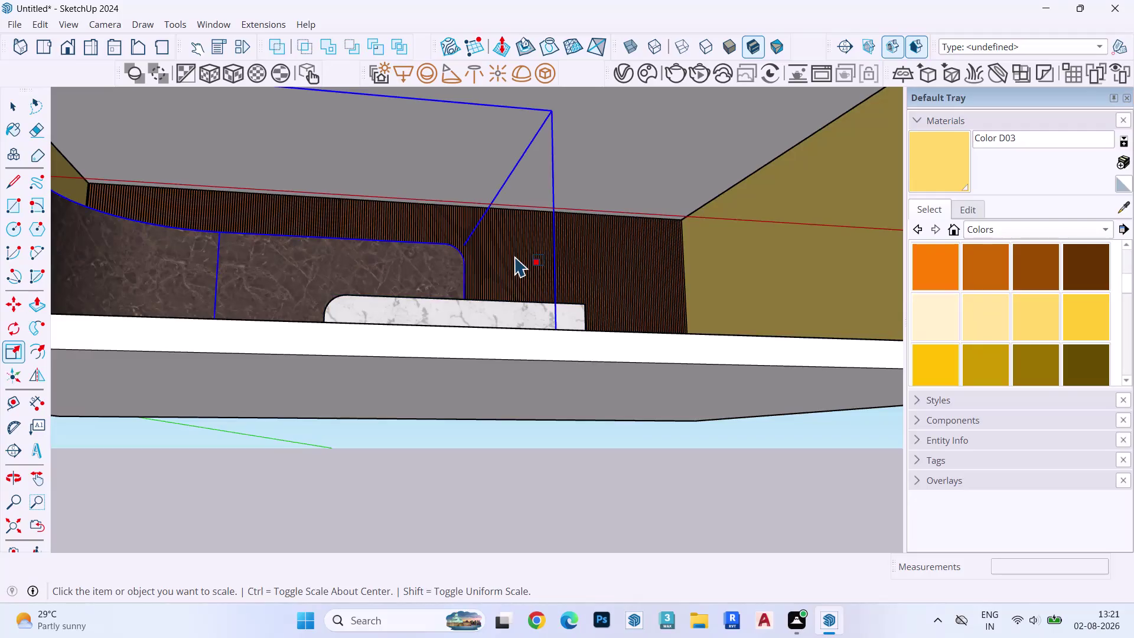
Cancel the scale operation, clear the selection and orbit for a straight view into the room.
middle_drag(515, 255, 470, 311)
key(space)
key(Escape)
key(Escape)
key(Escape)
scroll(down, 3)
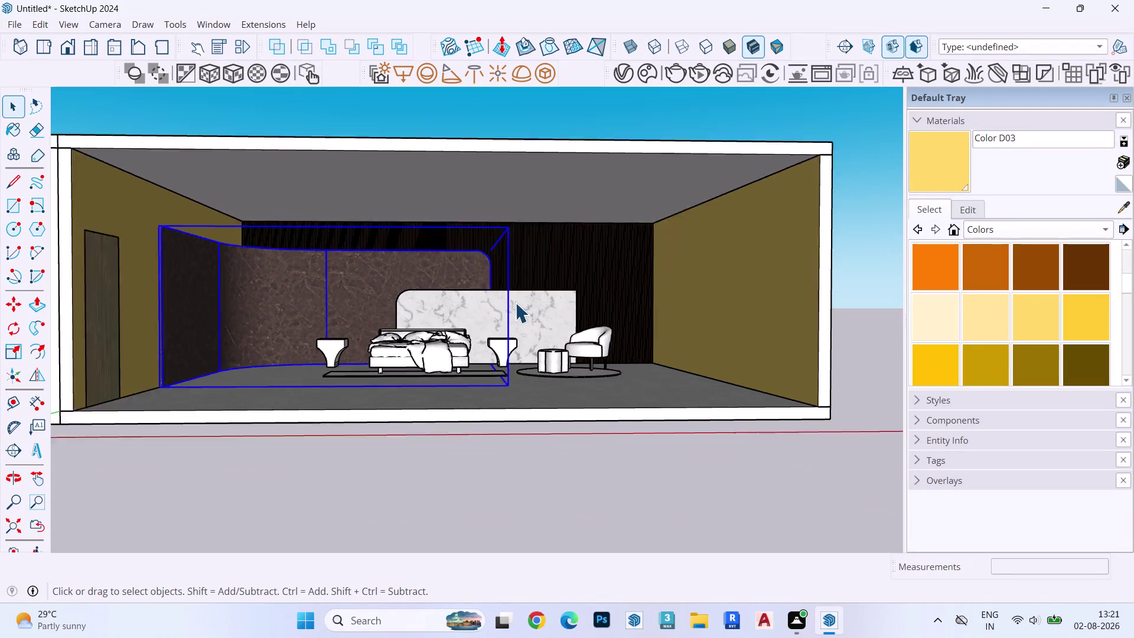
scroll(down, 3)
click(738, 225)
scroll(up, 3)
middle_drag(462, 345, 455, 369)
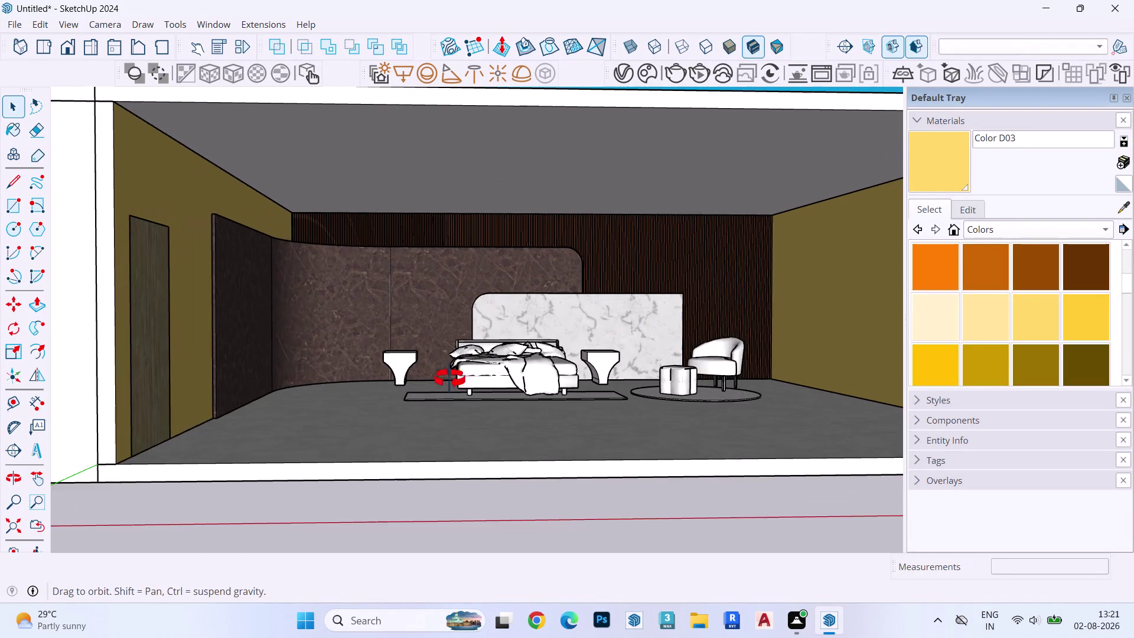
middle_drag(455, 369, 427, 336)
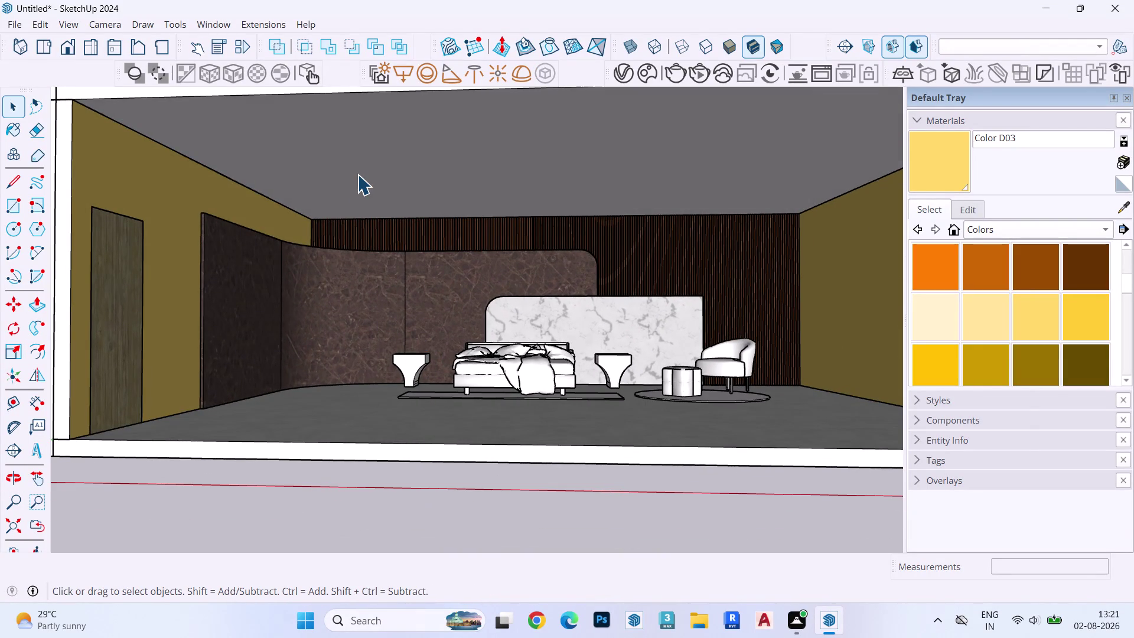
Select the ceiling face and undo a failed Follow Me extrusion attempt.
double_click(357, 175)
click(365, 166)
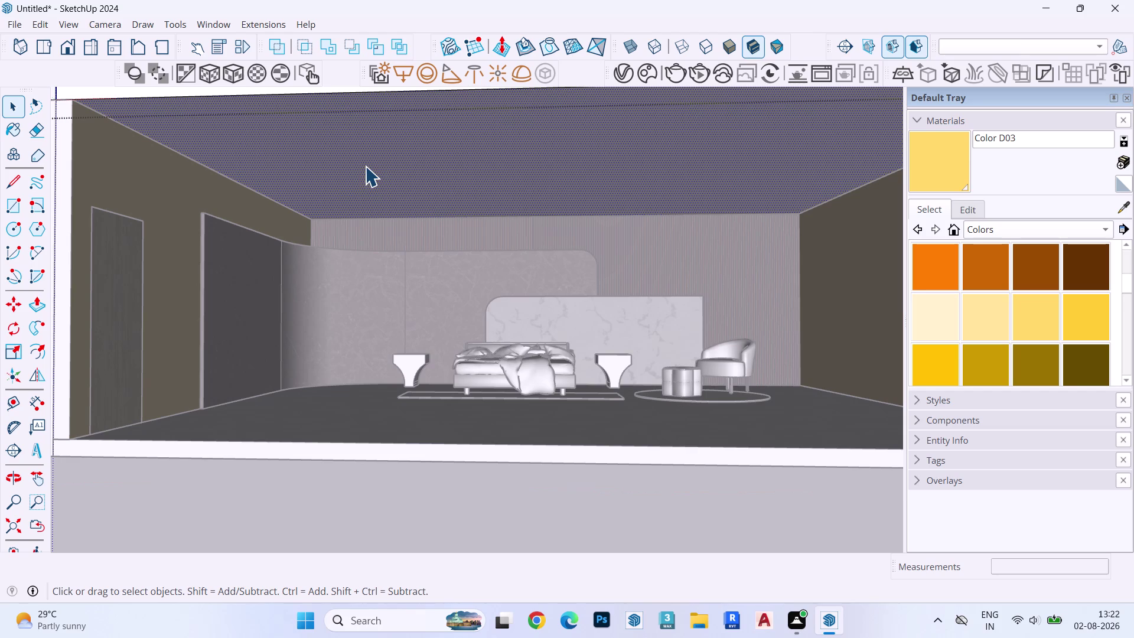
scroll(down, 3)
key(f)
click(420, 168)
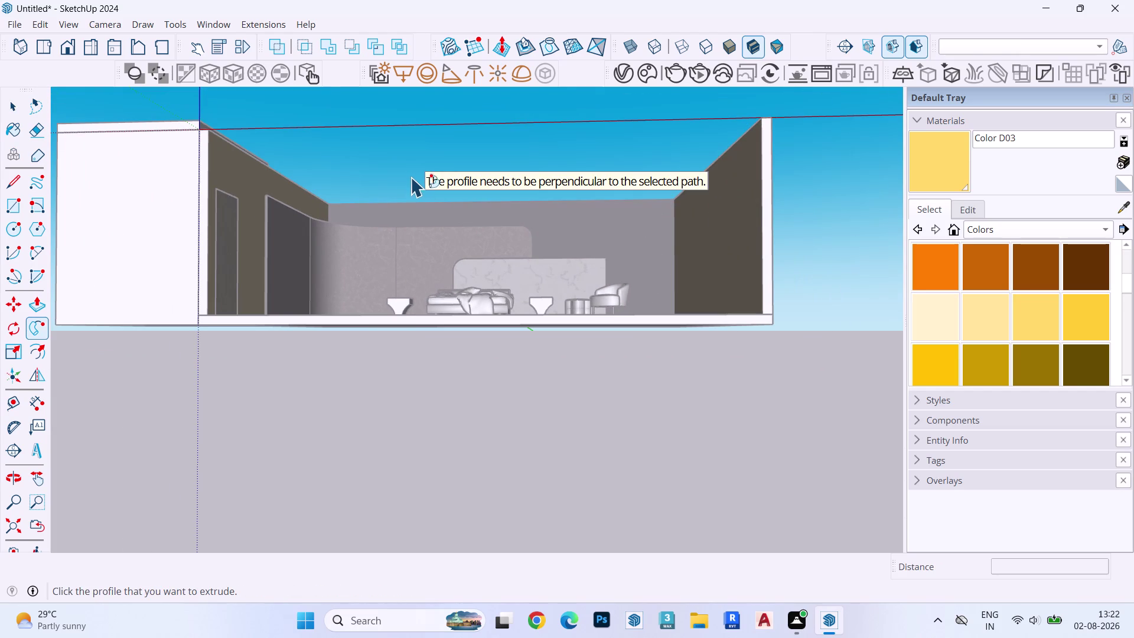
key(Escape)
key(space)
key(ctrl+z)
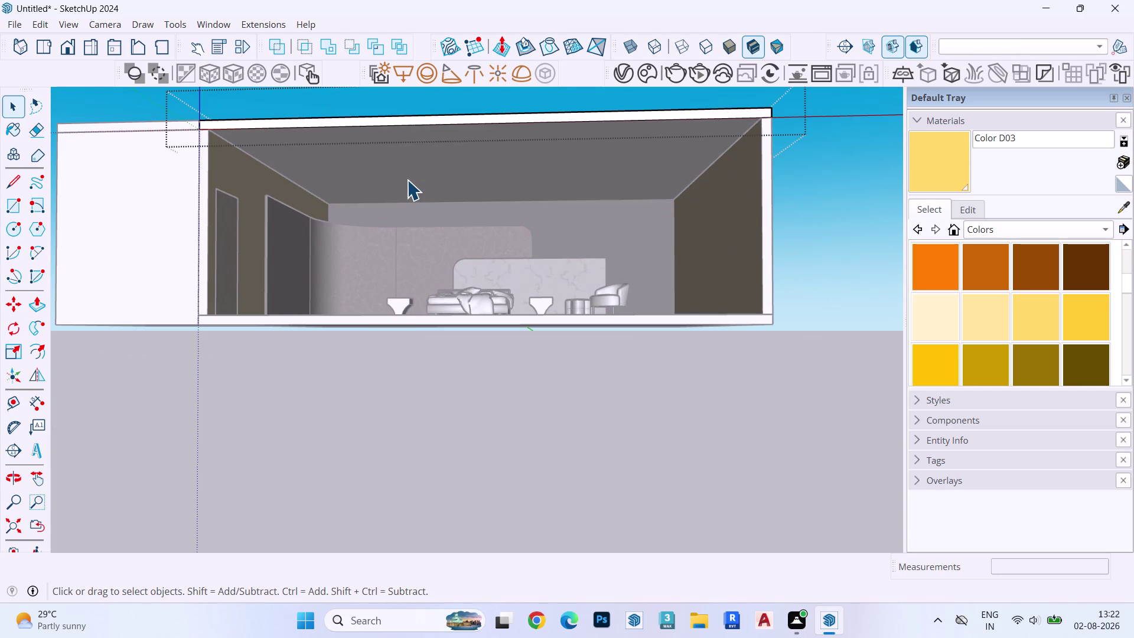
Offset the ceiling edge inward about 1'11" to outline an inset rectangle.
click(407, 179)
key(o)
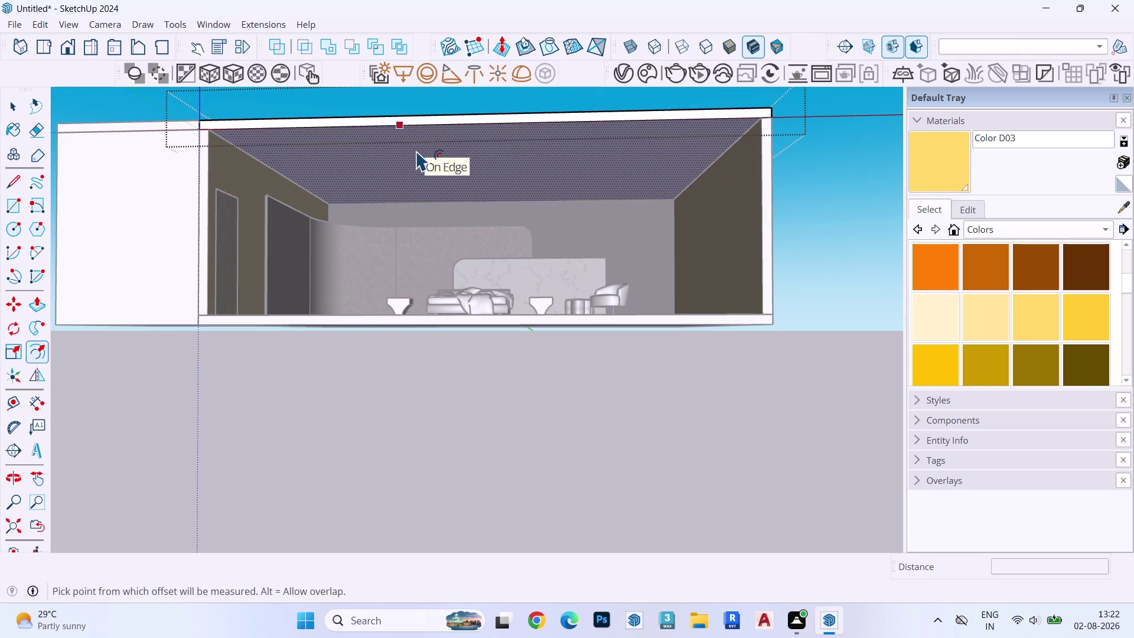
click(416, 150)
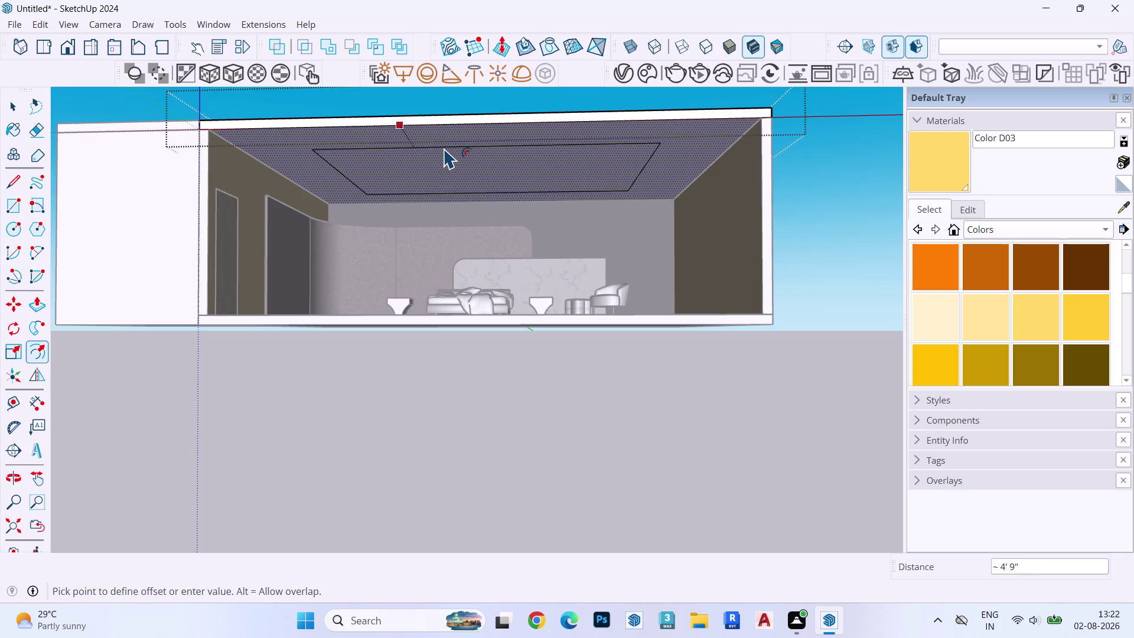
scroll(up, 3)
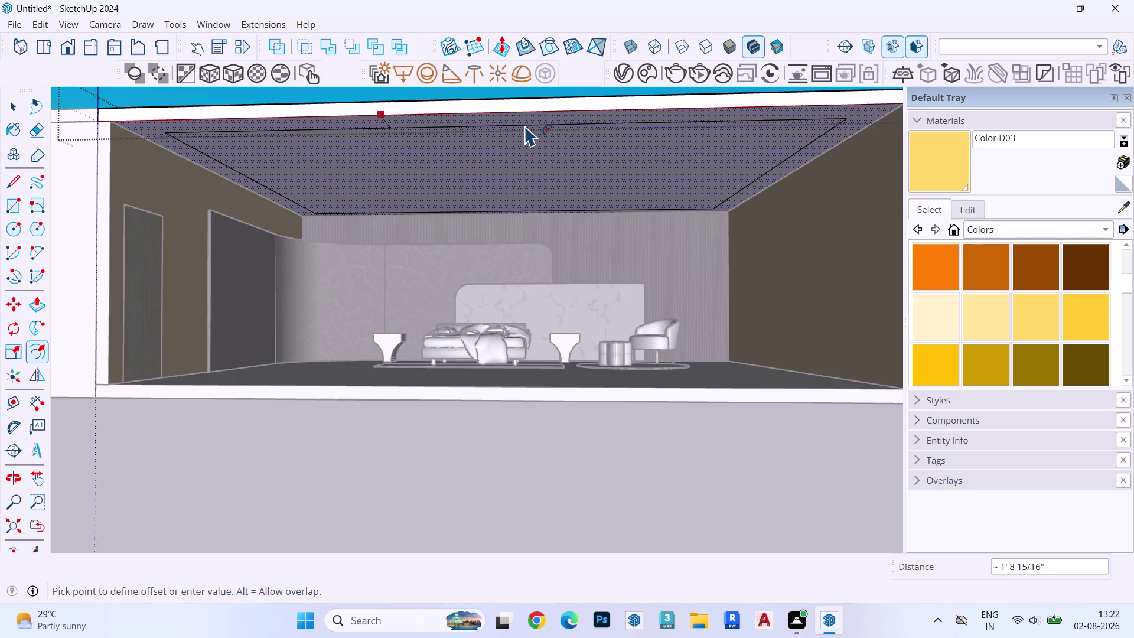
click(523, 127)
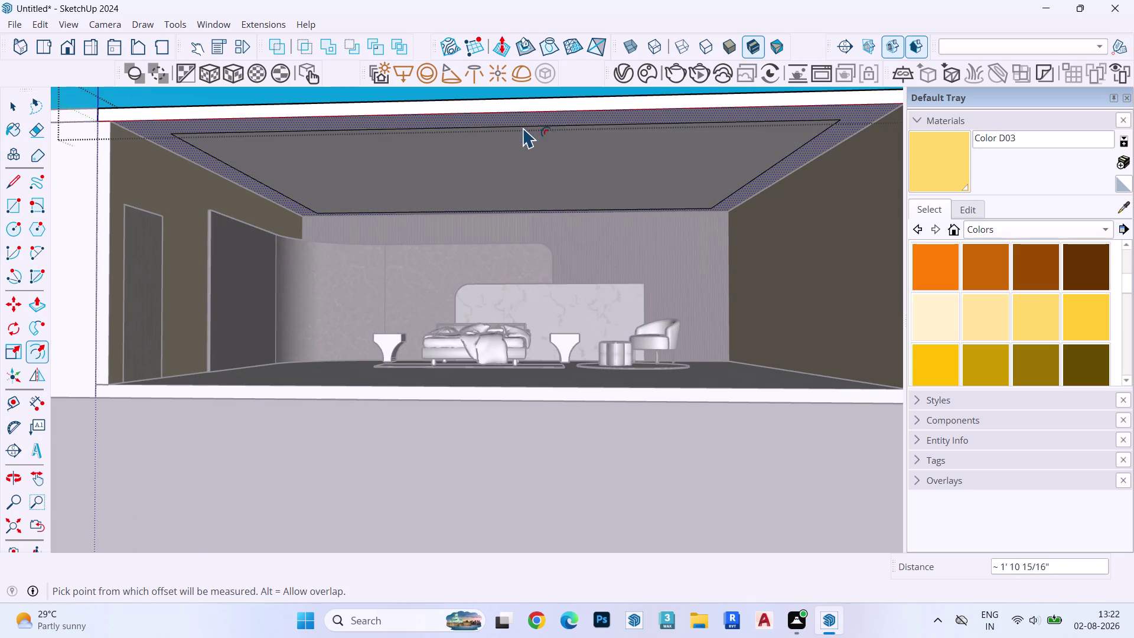
key(space)
Orbit to look up at the ceiling and select the inner rectangle.
scroll(up, 3)
click(596, 178)
scroll(down, 3)
scroll(up, 3)
scroll(down, 3)
scroll(up, 3)
scroll(down, 3)
middle_drag(720, 113, 734, 13)
middle_drag(682, 106, 685, 139)
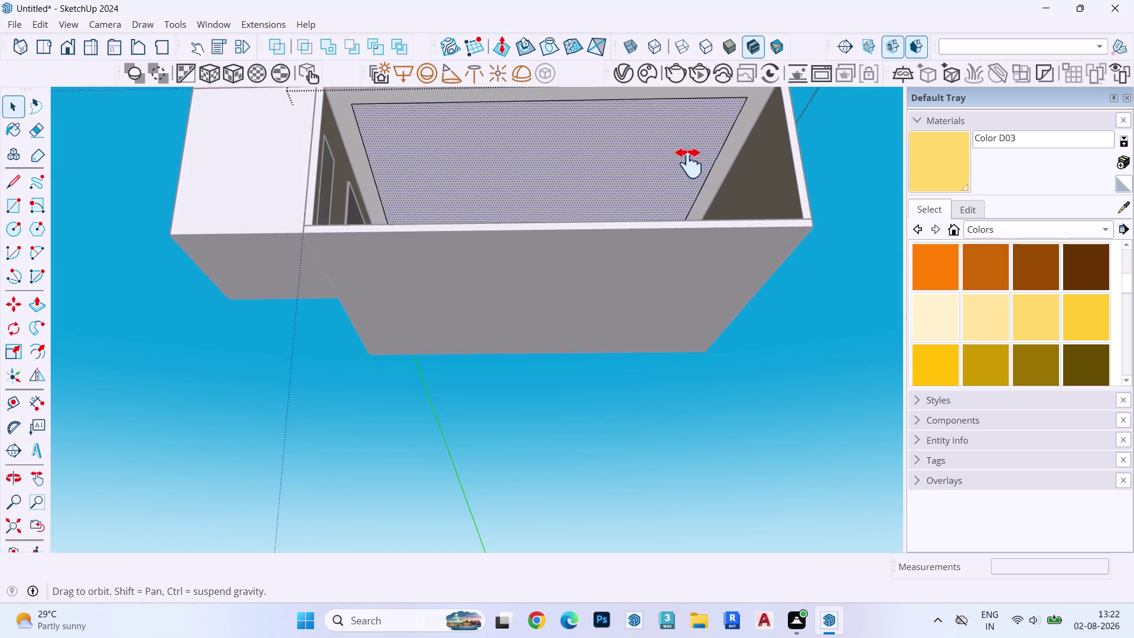
middle_drag(686, 139, 690, 238)
scroll(up, 3)
click(699, 247)
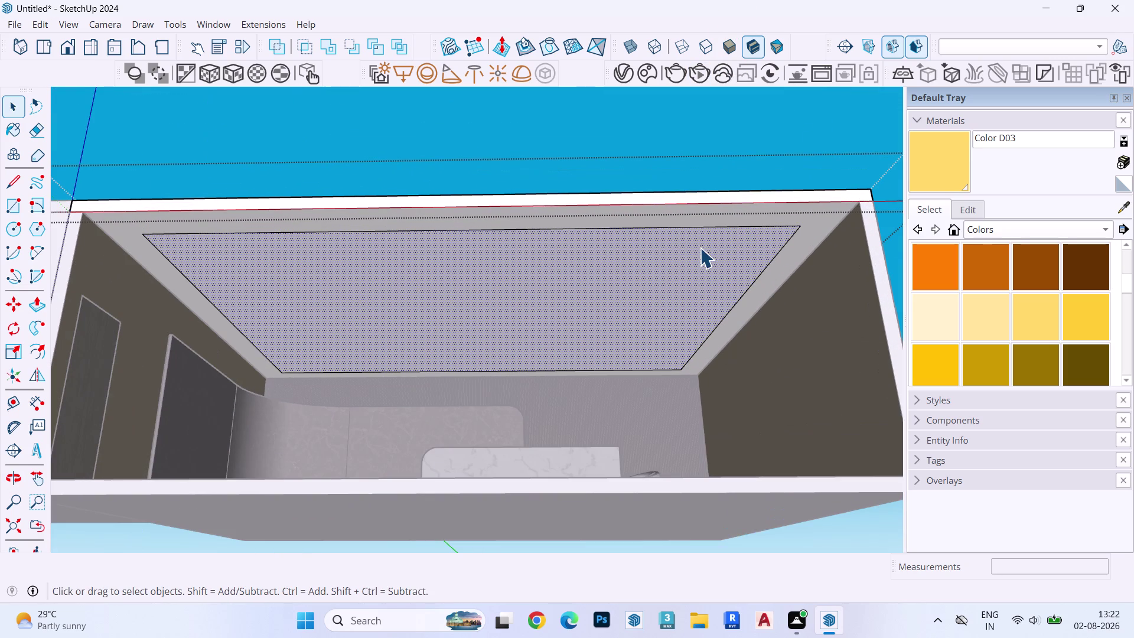
Offset the inner ceiling rectangle inward by 1 inch, creating a thin border strip.
key(f)
key(space)
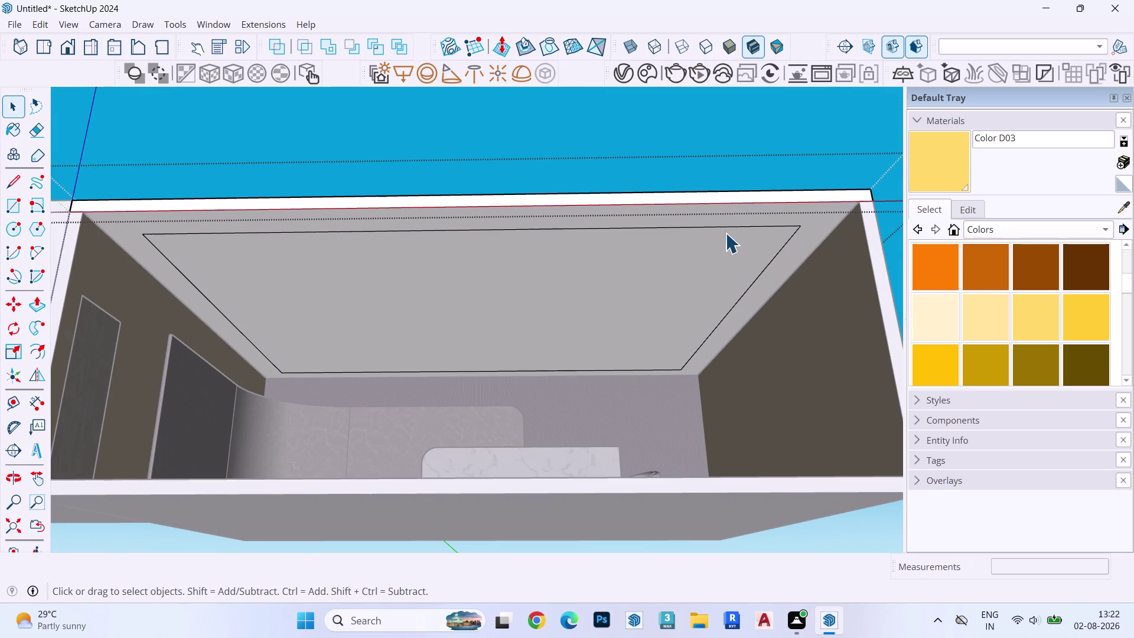
click(730, 262)
key(o)
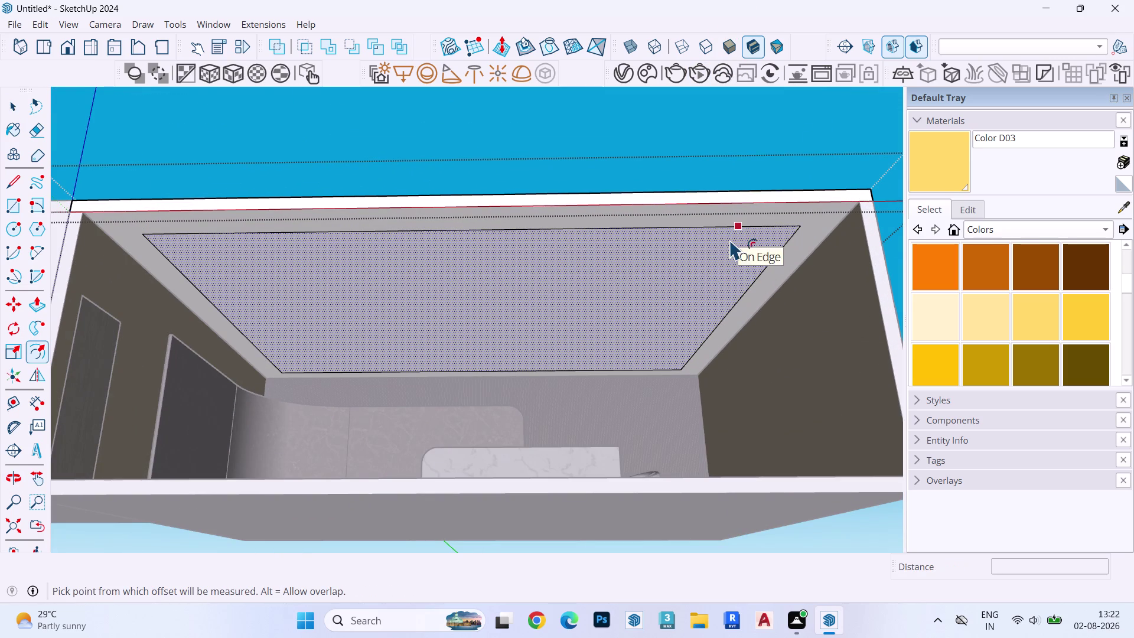
click(730, 239)
text(1)
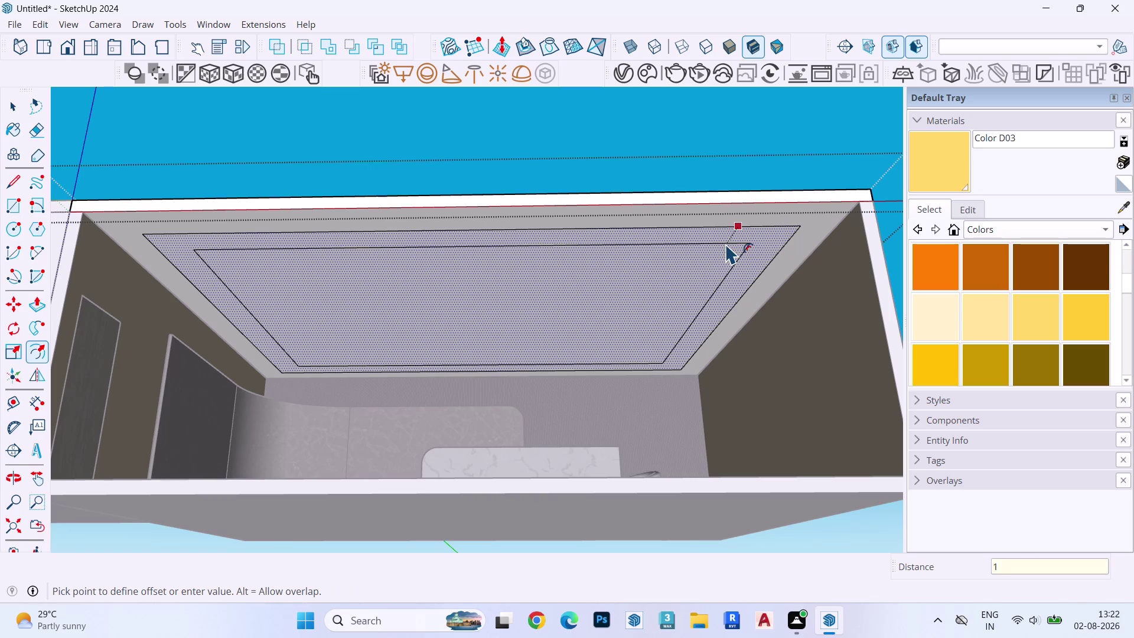
text(")
key(Return)
scroll(up, 3)
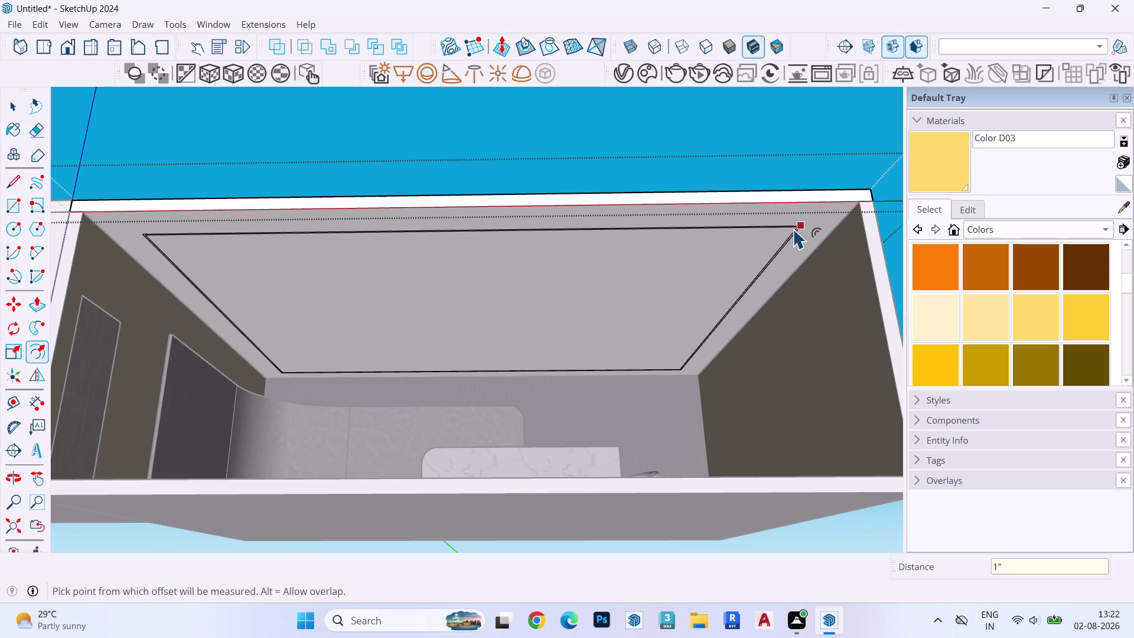
scroll(up, 3)
key(space)
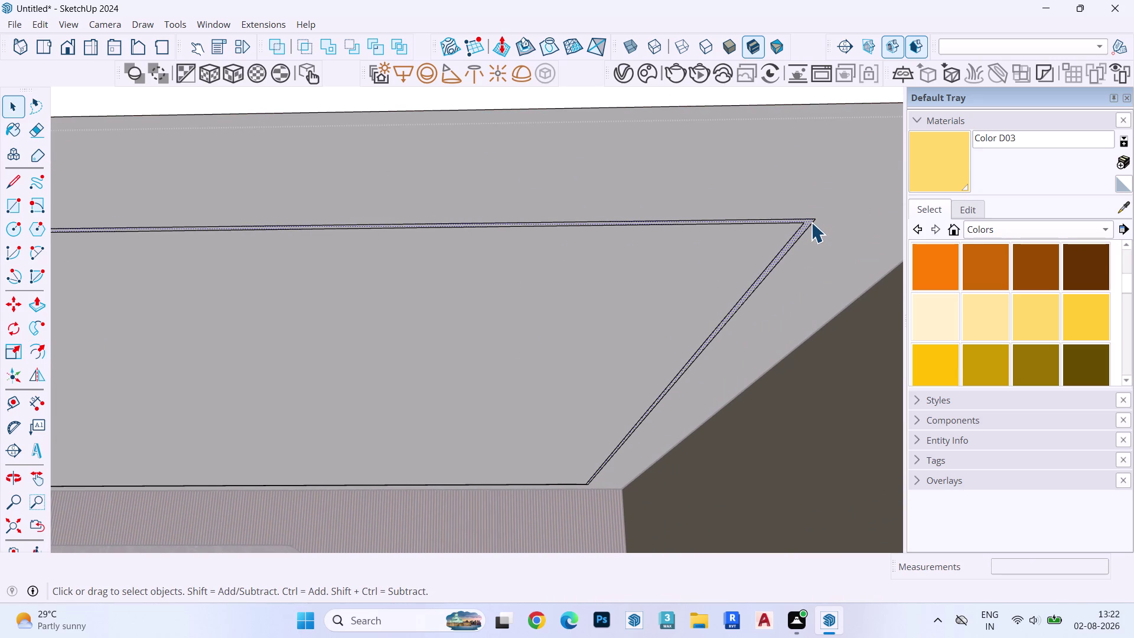
Push/Pull the 1-inch border strip by 1/4 inch and pick orange paint.
scroll(up, 3)
click(804, 222)
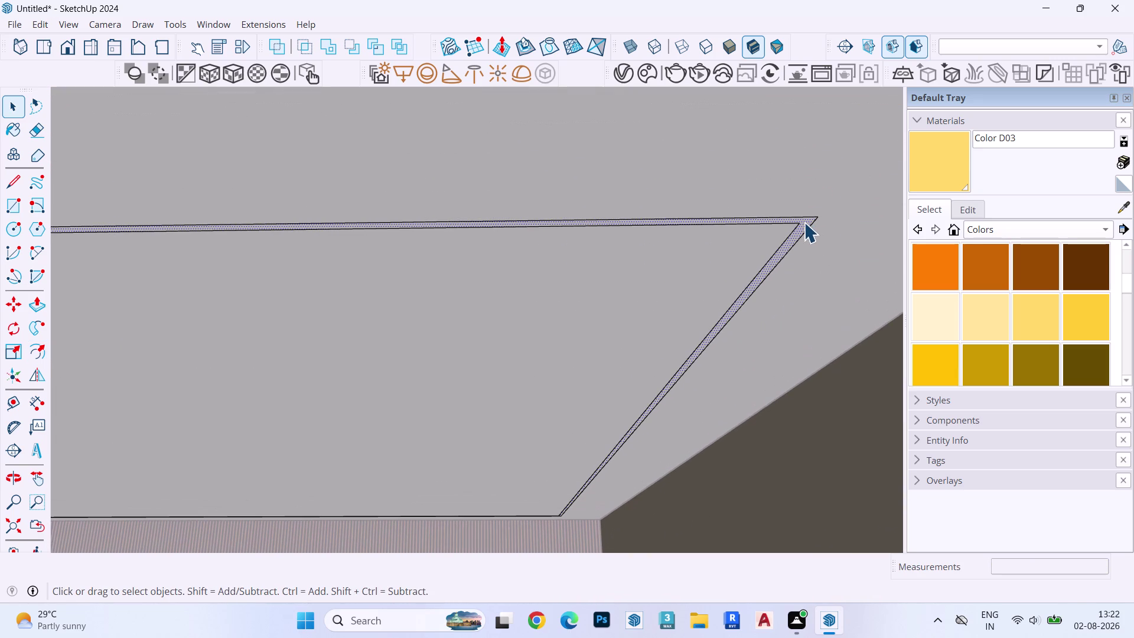
scroll(up, 3)
key(p)
click(805, 222)
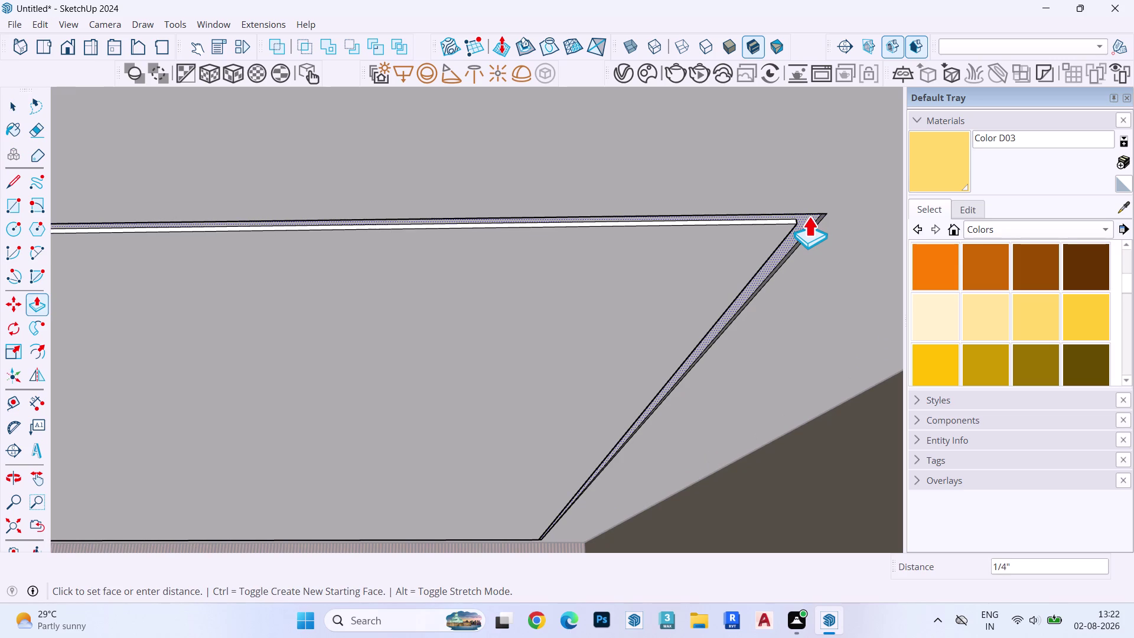
click(808, 216)
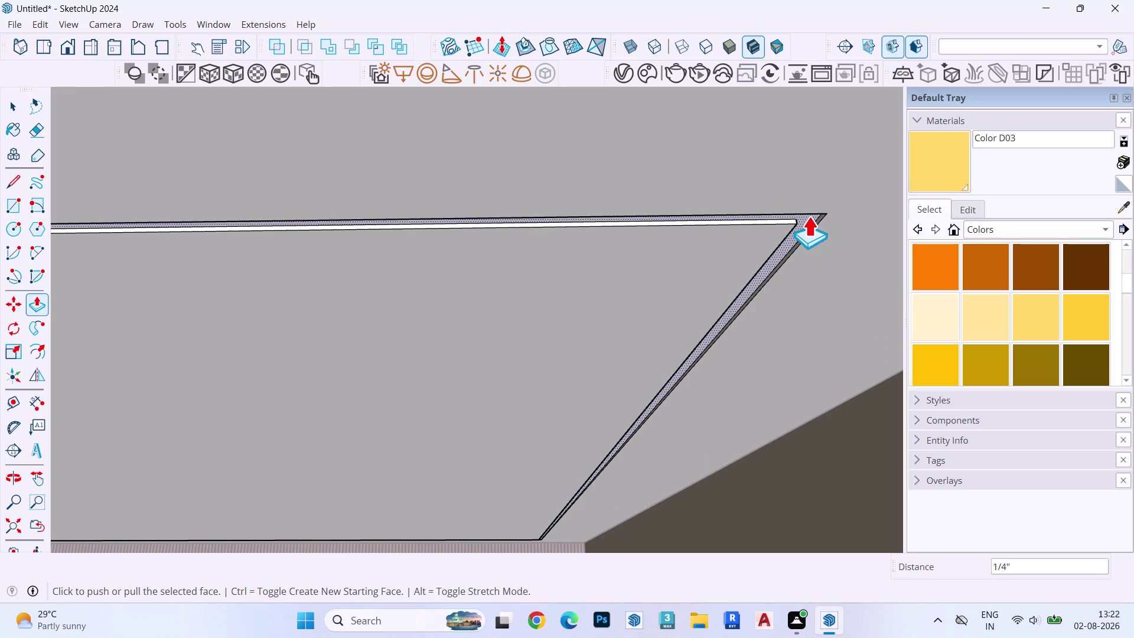
key(space)
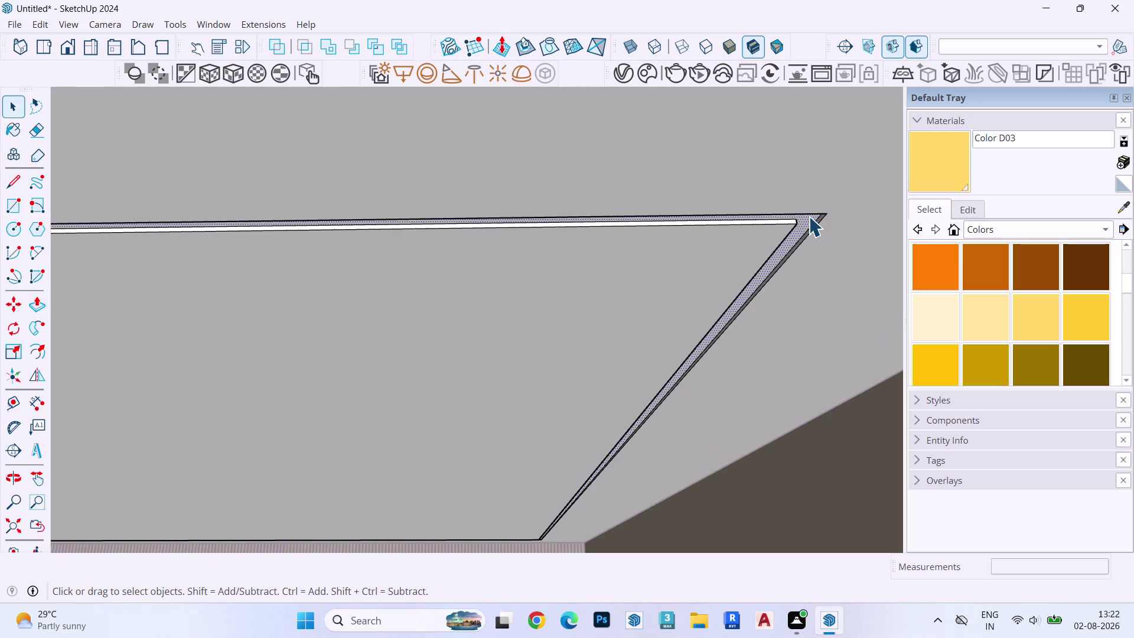
click(949, 274)
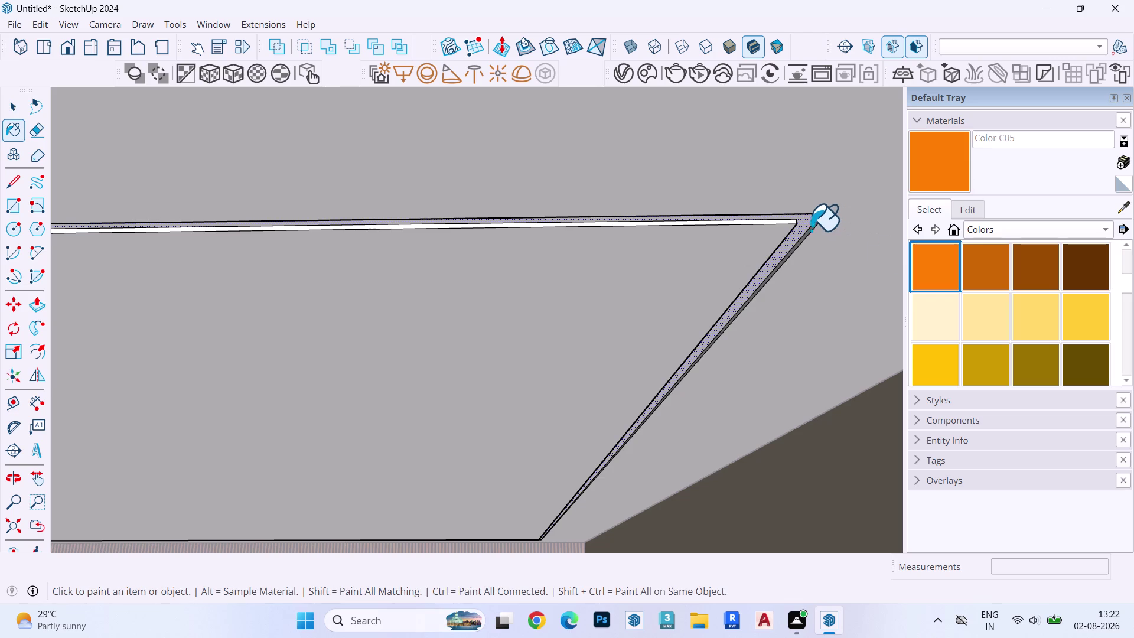
Paint the trim band faces orange with Color C05.
click(809, 228)
click(809, 220)
key(space)
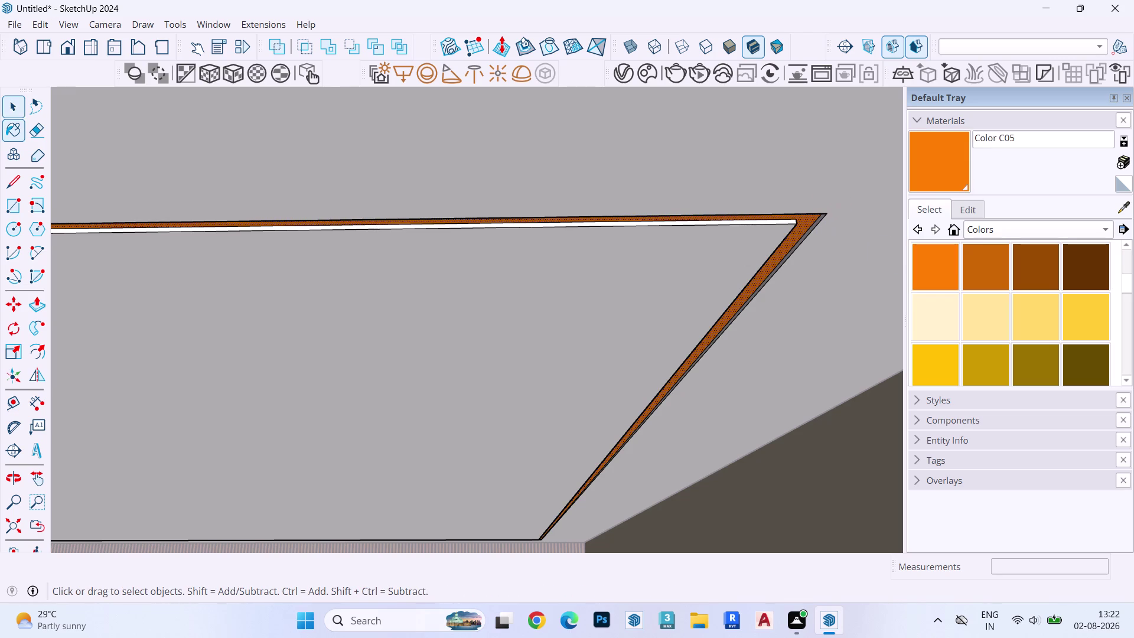
click(1033, 132)
key(space)
scroll(down, 3)
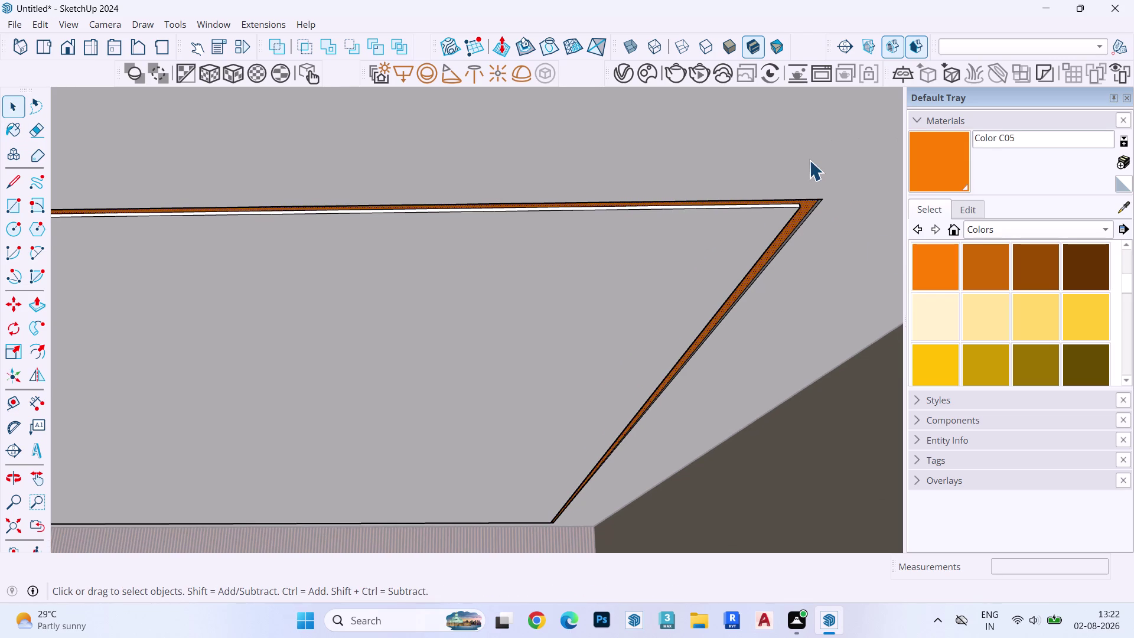
Undo several stray changes with repeated Ctrl+Z and Escape.
key(ctrl+z)
key(space)
key(Escape)
key(ctrl+z)
key(ctrl+z)
key(space)
scroll(down, 3)
key(Escape)
key(Escape)
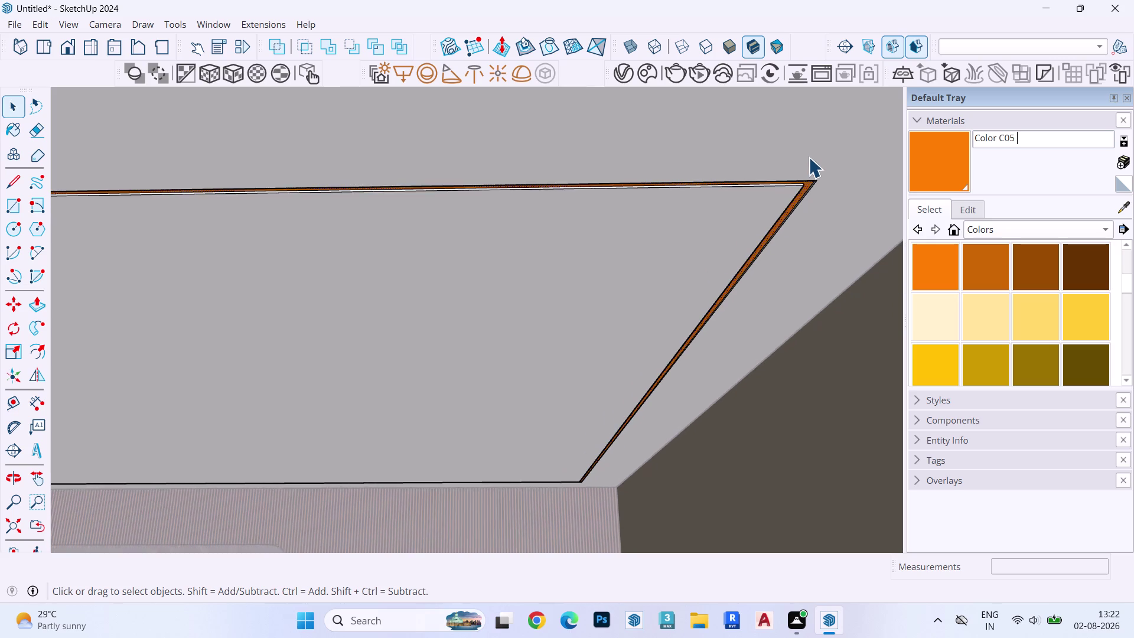
scroll(down, 3)
key(ctrl+z)
key(ctrl+z)
key(ctrl+z)
Zoom back out from the ceiling and clear the selection.
scroll(down, 3)
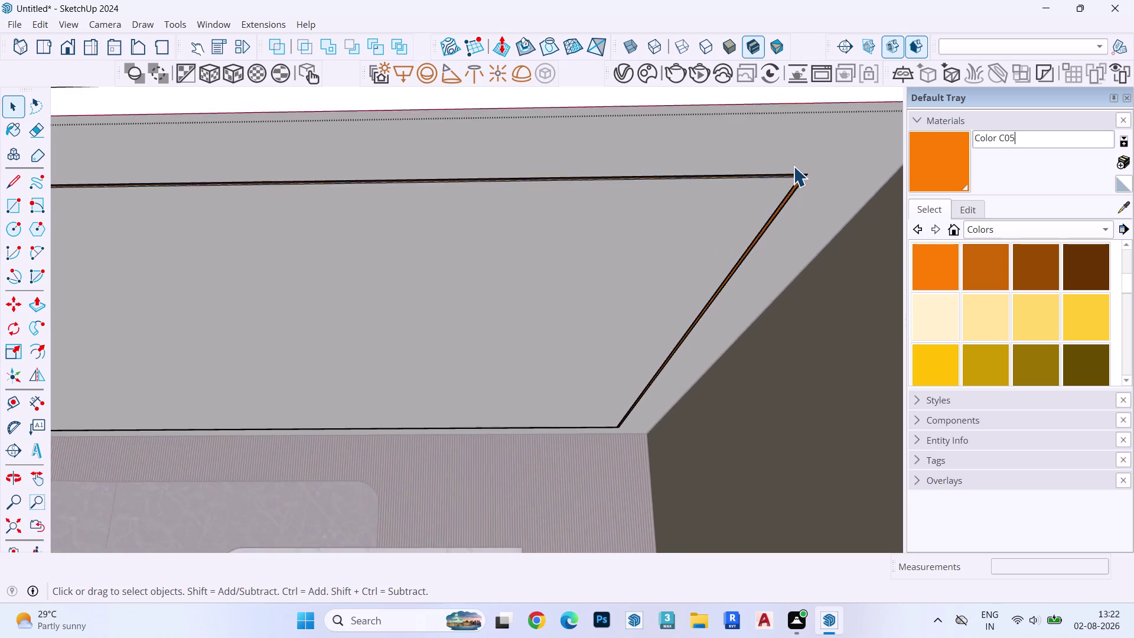
scroll(down, 3)
scroll(up, 3)
scroll(down, 3)
scroll(up, 3)
scroll(down, 3)
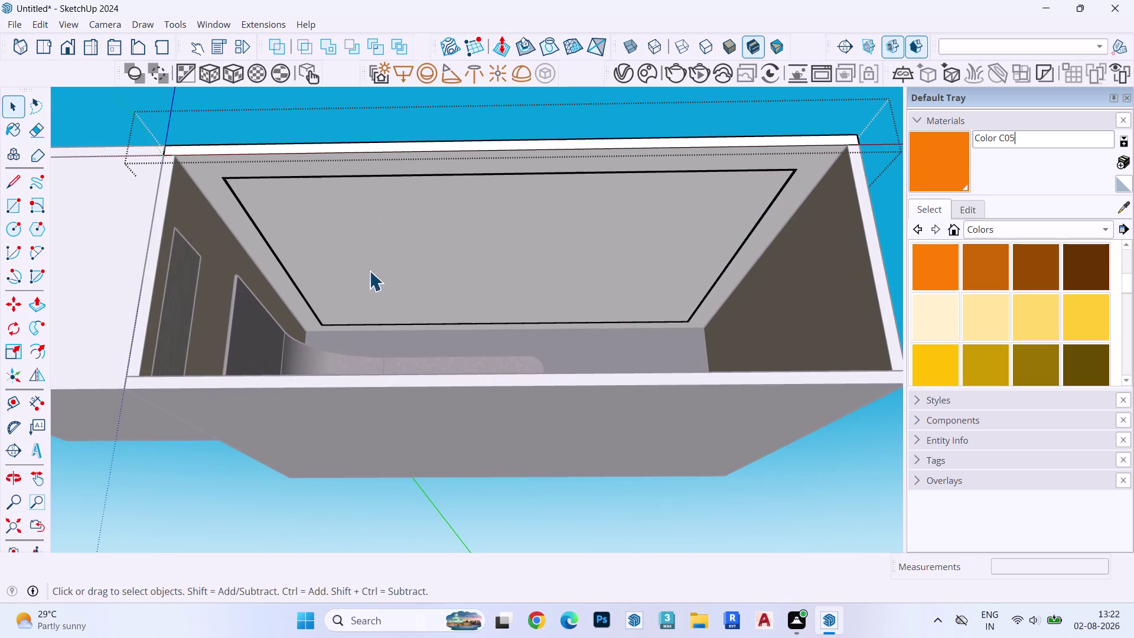
scroll(up, 3)
click(385, 236)
key(Escape)
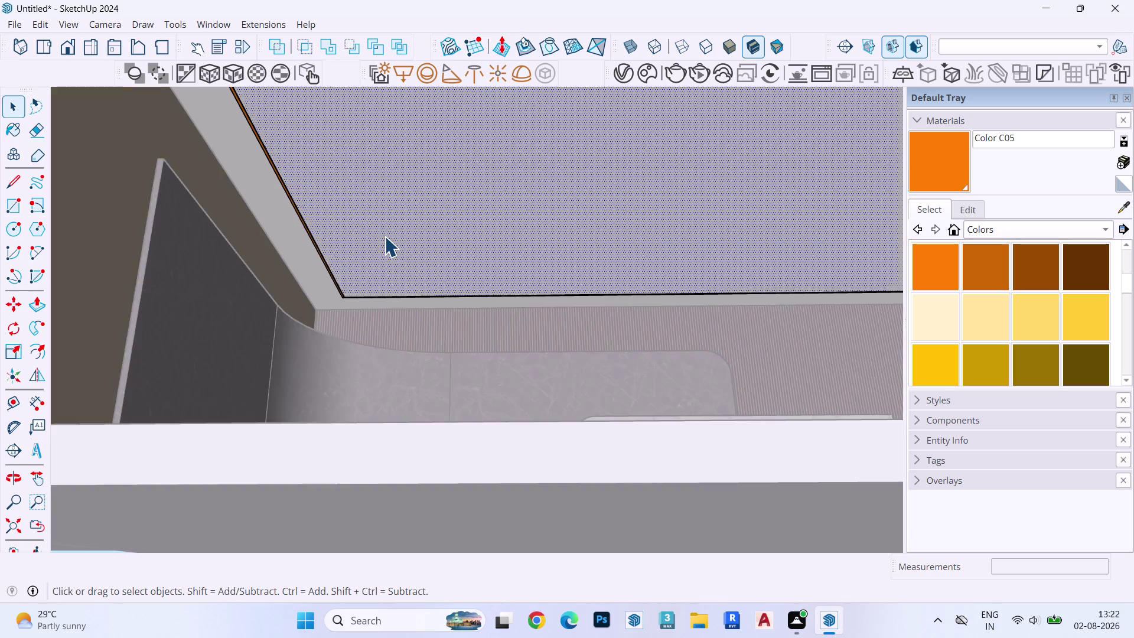
key(space)
key(Escape)
key(Escape)
scroll(up, 3)
scroll(down, 3)
Draw a 1.6" radius downlight circle on the false ceiling.
key(c)
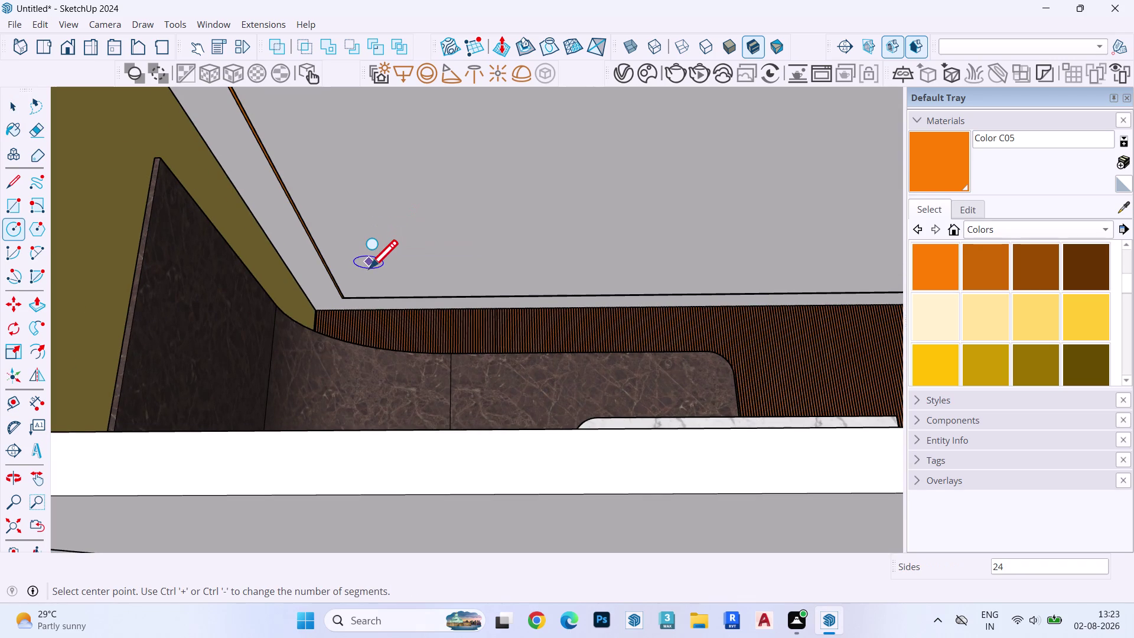
click(374, 269)
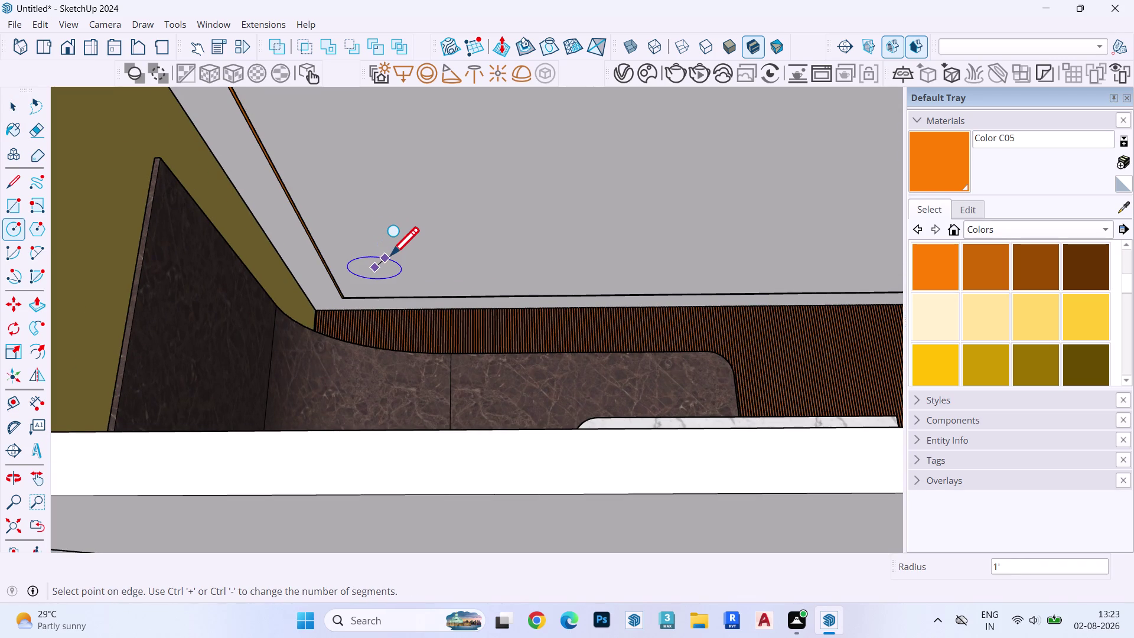
text(1.6)
text(")
key(Return)
scroll(up, 3)
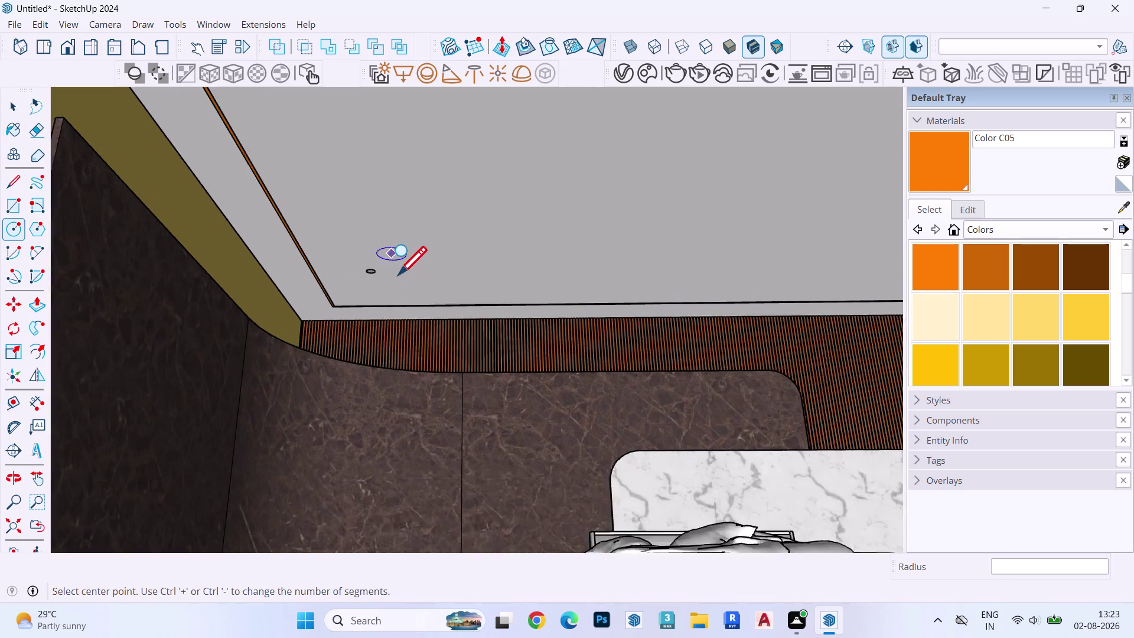
scroll(up, 3)
scroll(down, 3)
scroll(up, 3)
scroll(down, 3)
scroll(up, 3)
scroll(down, 3)
scroll(up, 3)
key(space)
Select the whole downlight circle and make it a component via Create.
double_click(323, 274)
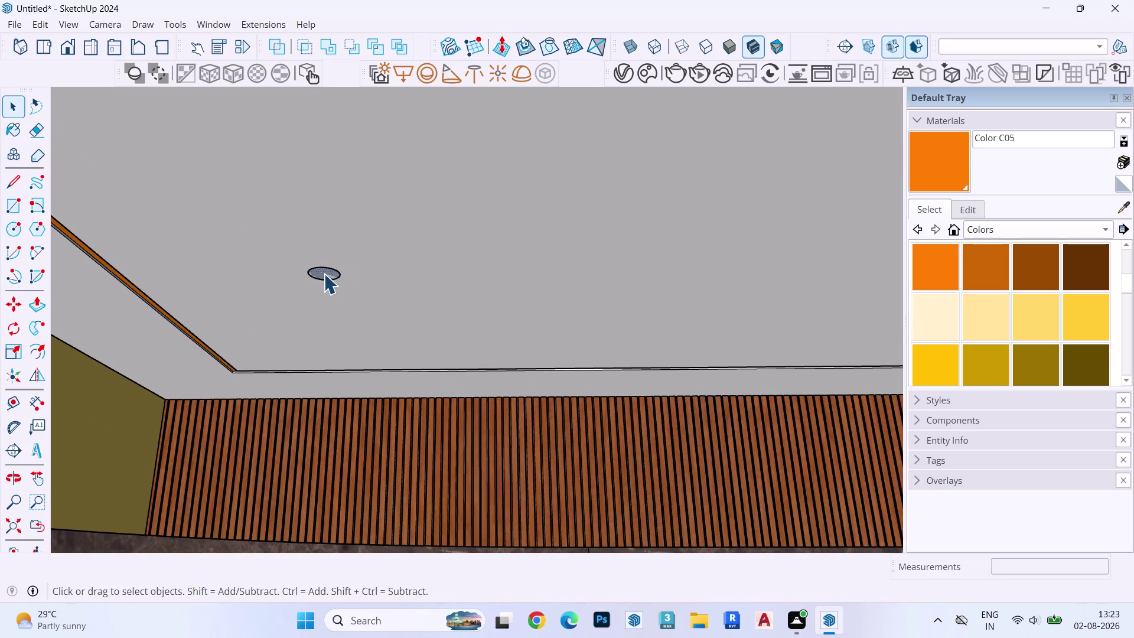
key(n)
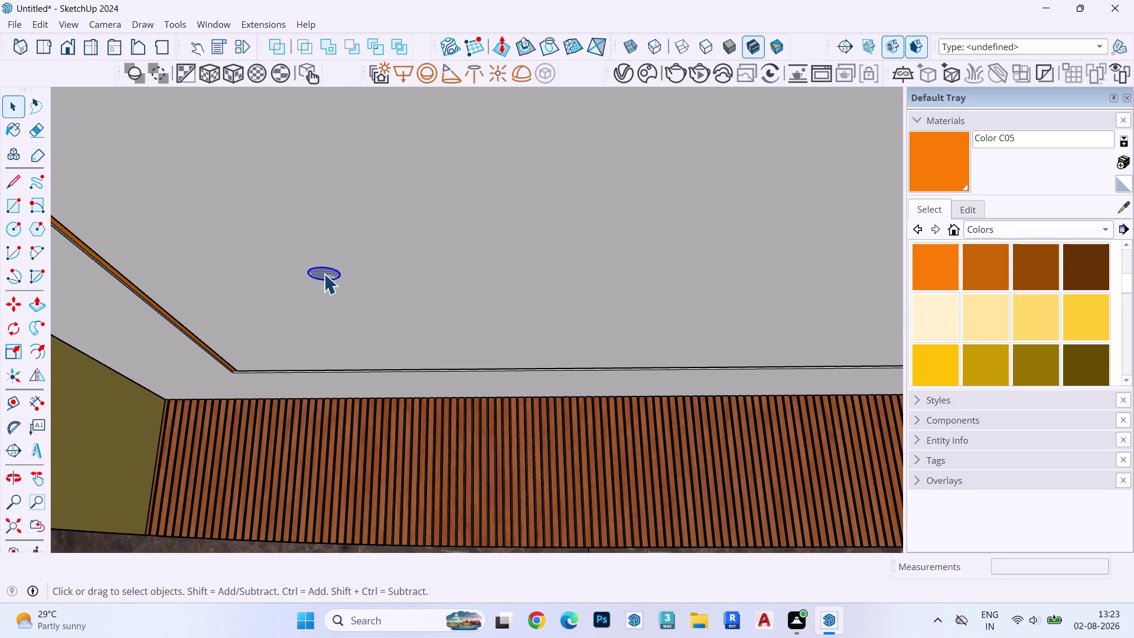
scroll(up, 3)
key(ctrl+z)
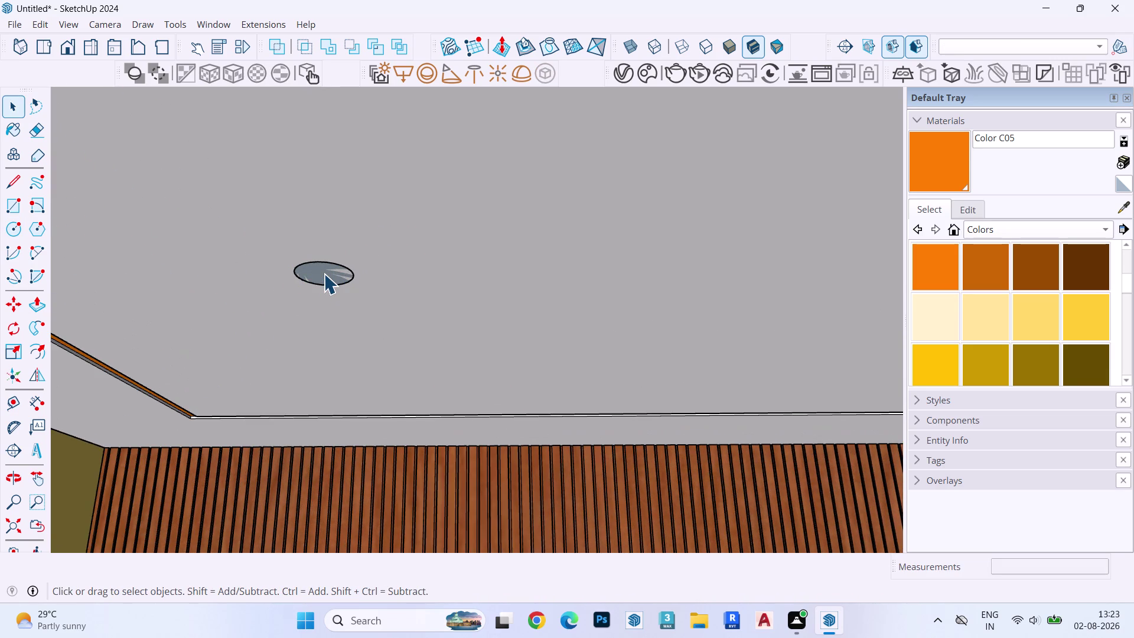
right_click(324, 274)
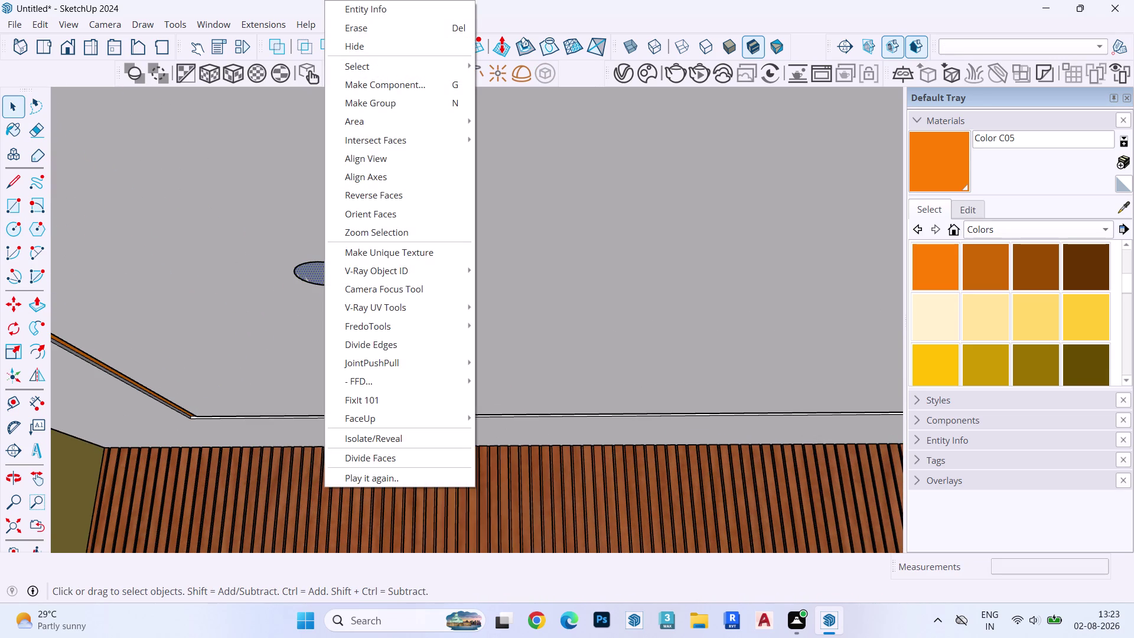
double_click(317, 268)
triple_click(317, 268)
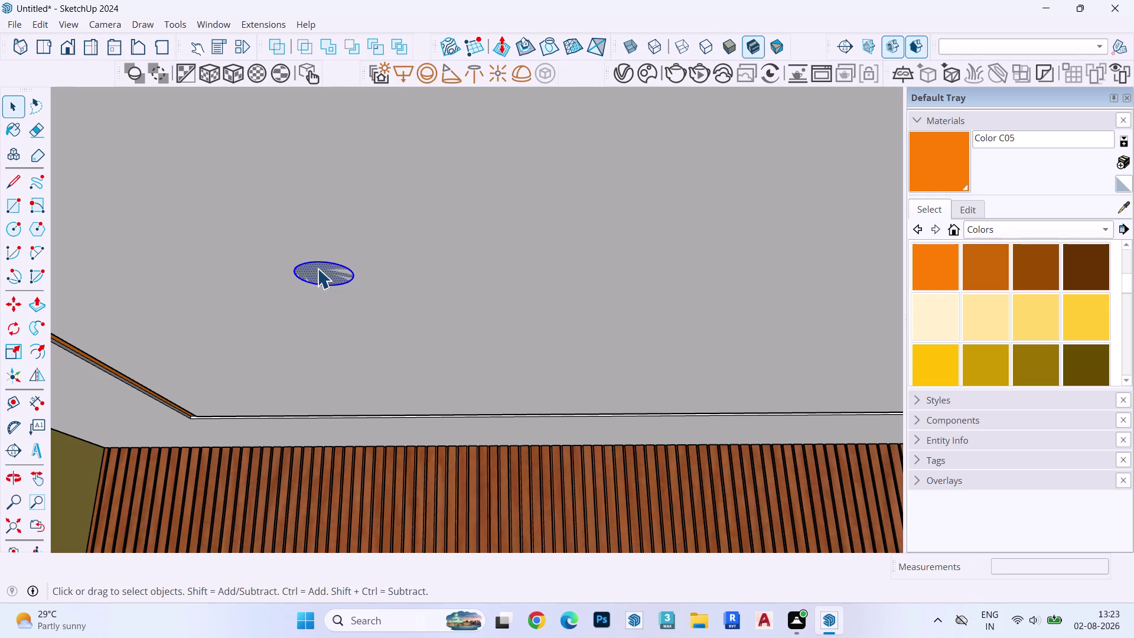
key(g)
click(698, 521)
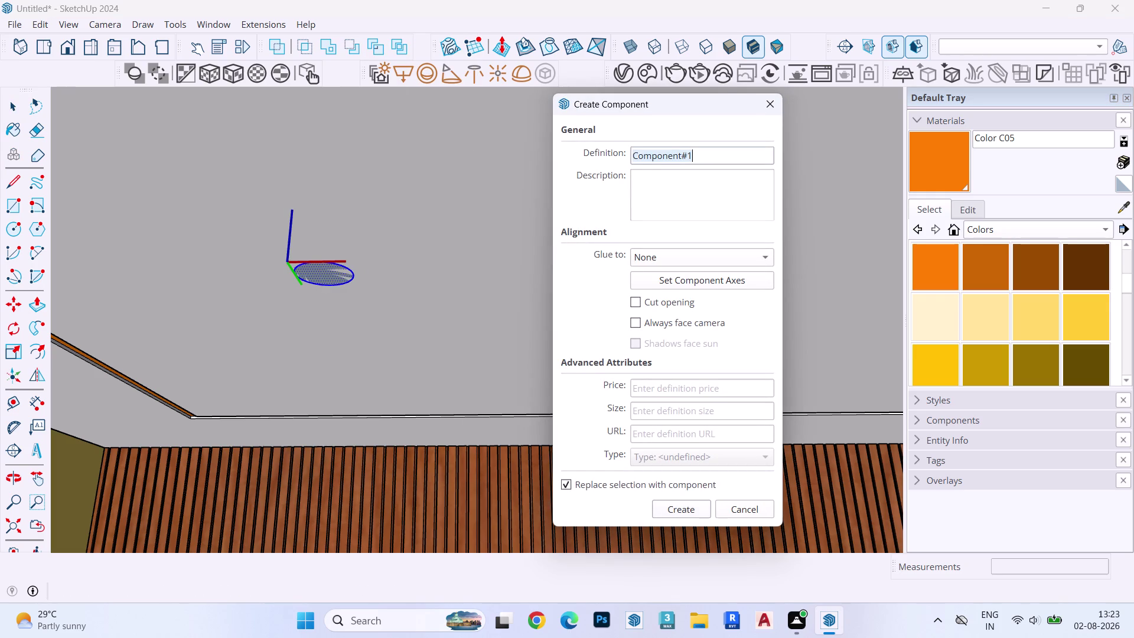
click(696, 509)
Orbit to view the ceiling corner for repositioning the downlight.
scroll(down, 3)
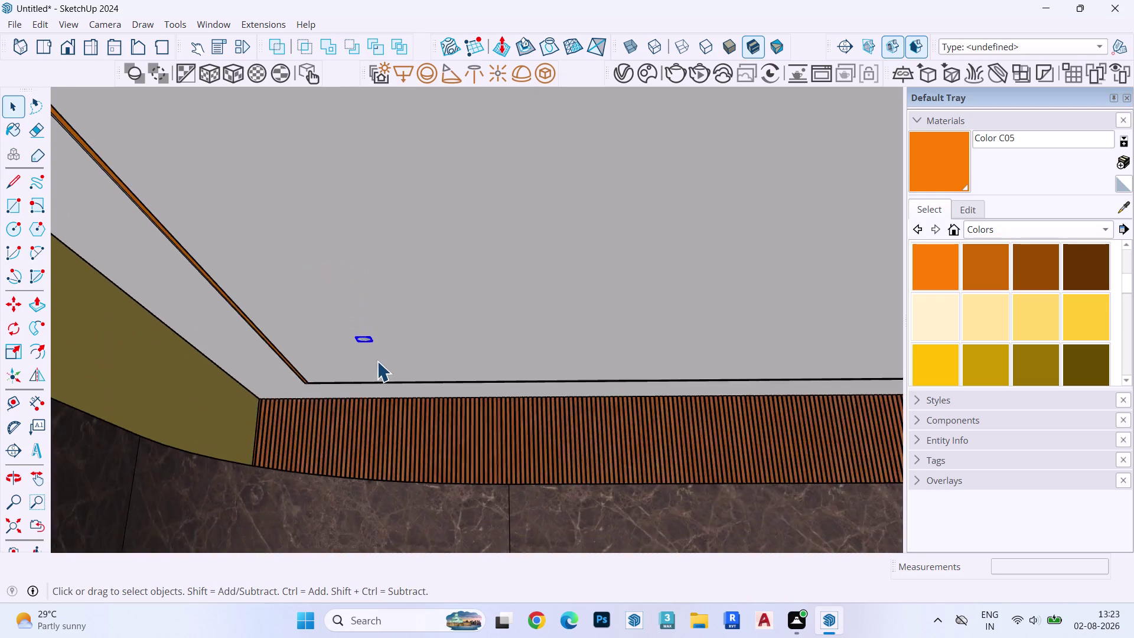
scroll(down, 3)
middle_drag(376, 361, 375, 316)
scroll(up, 3)
key(m)
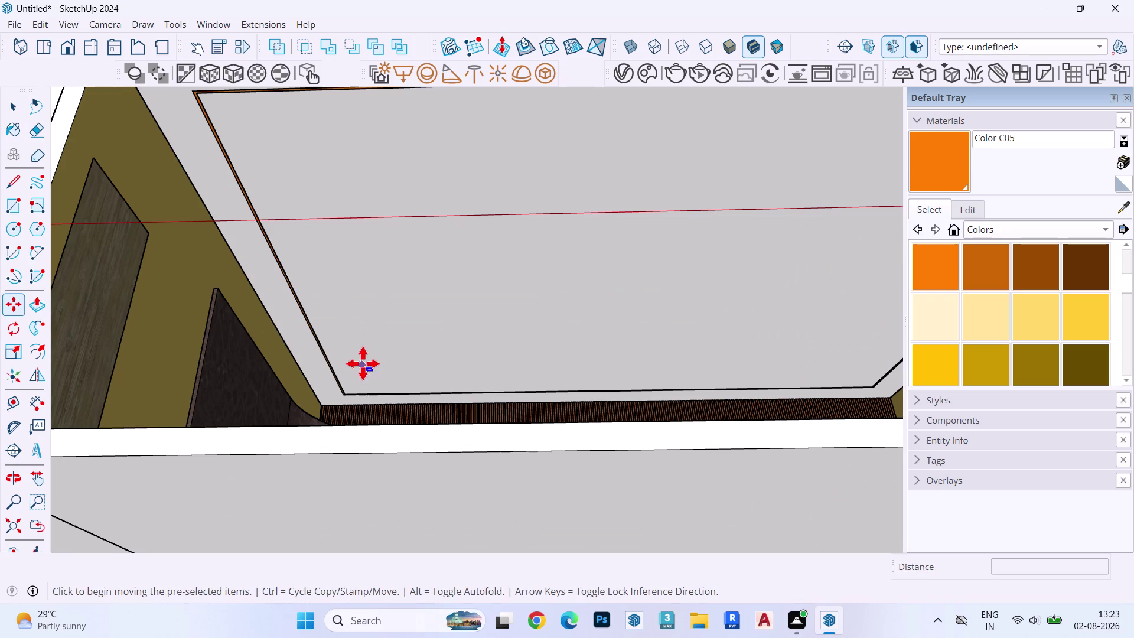
Copy the downlight with Move to near the far ceiling corner.
click(366, 371)
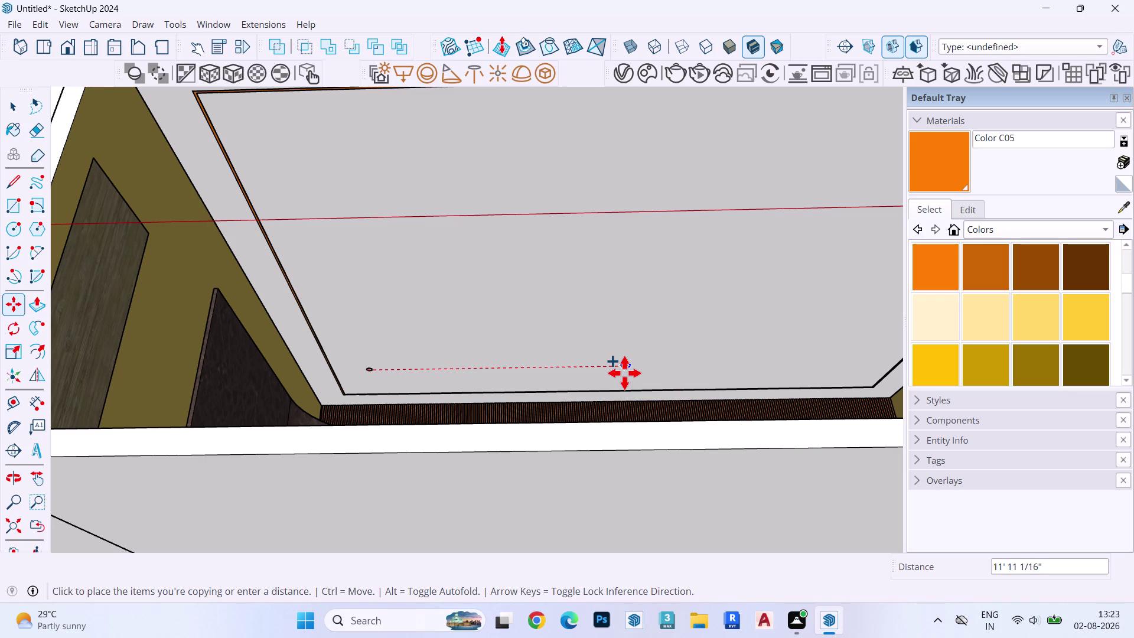
scroll(up, 3)
middle_drag(627, 370, 623, 365)
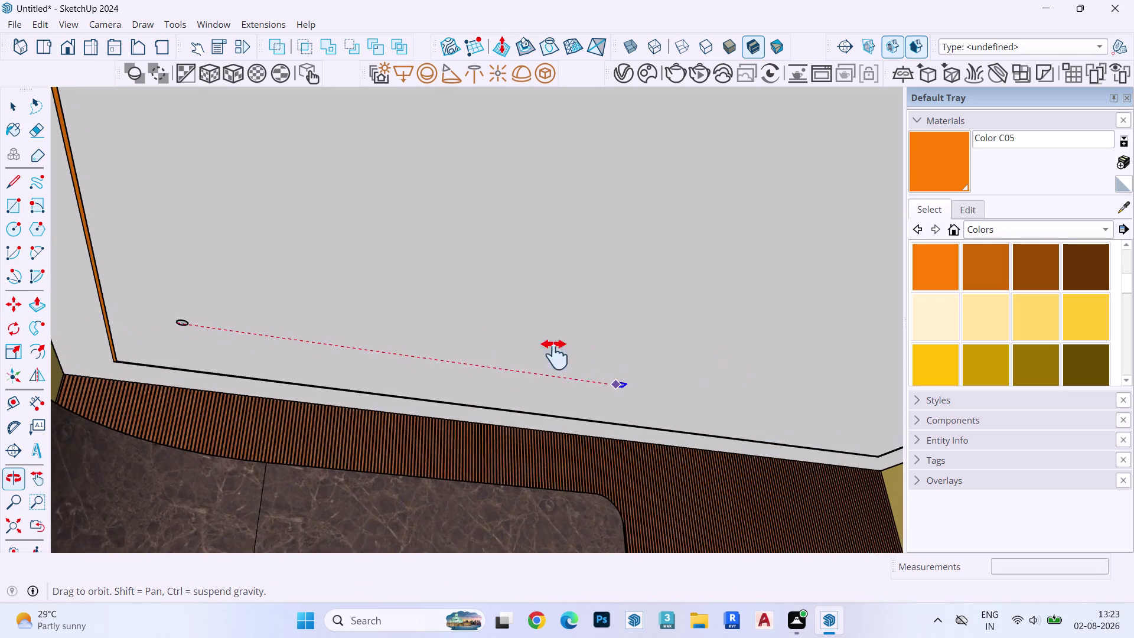
middle_drag(623, 365, 391, 338)
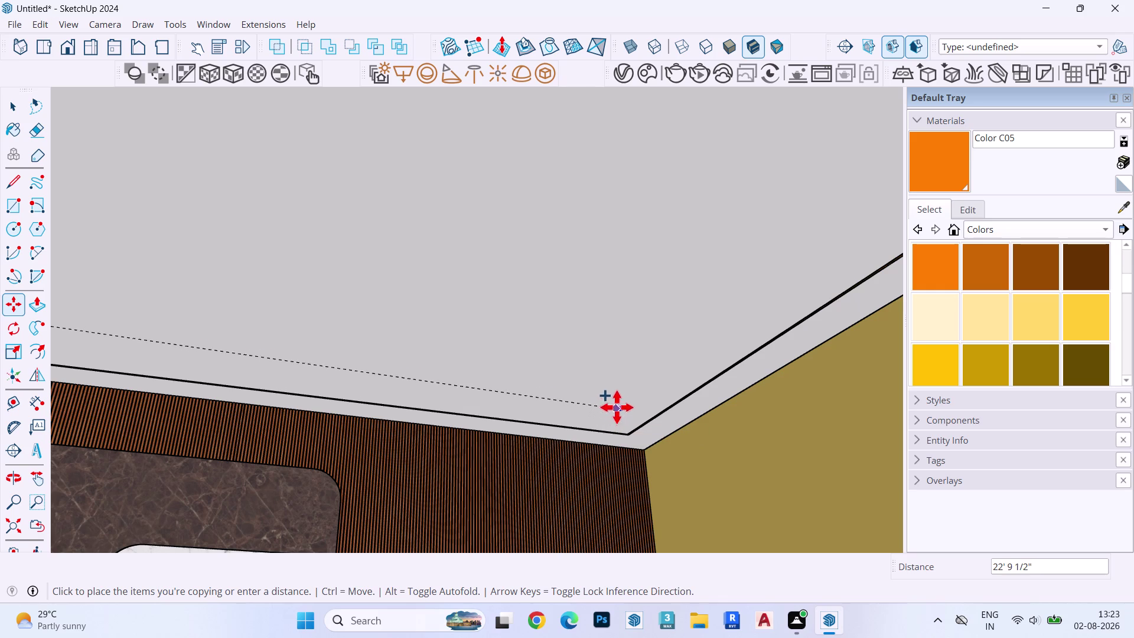
click(598, 400)
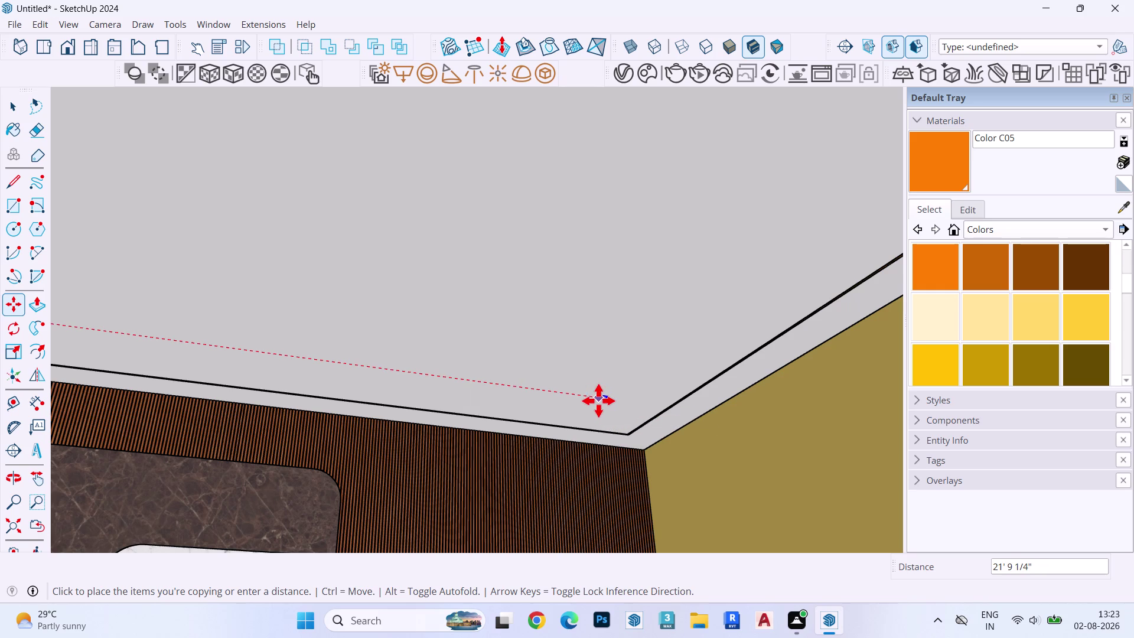
scroll(down, 3)
middle_drag(595, 399, 474, 458)
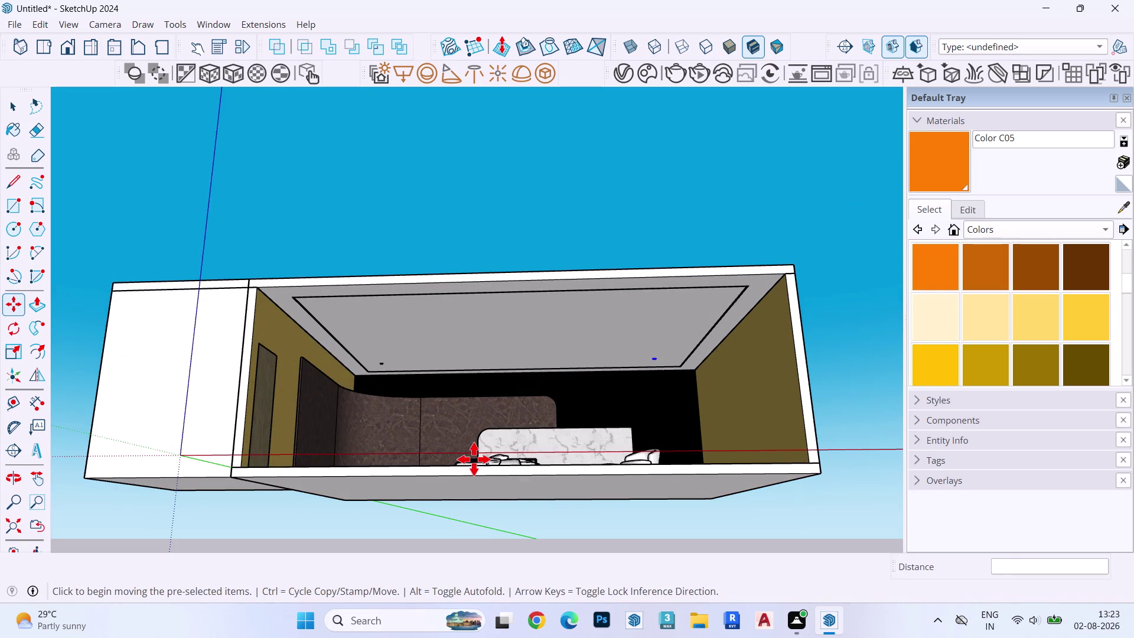
Enter /3 to space the copies into four evenly spaced downlights.
text(/3)
key(Return)
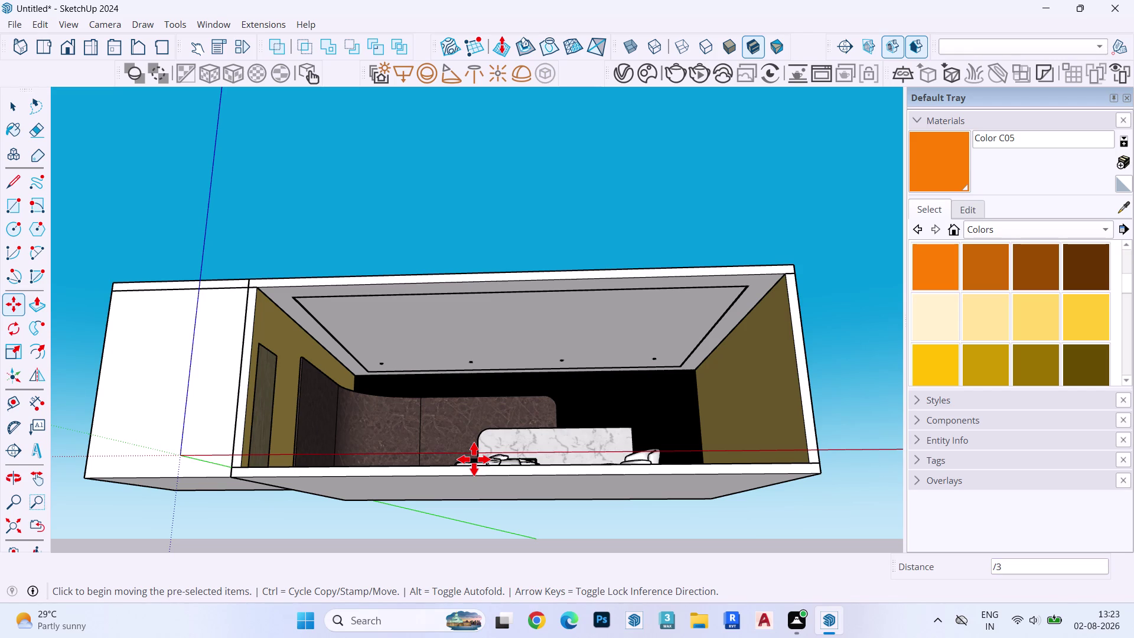
key(space)
scroll(up, 3)
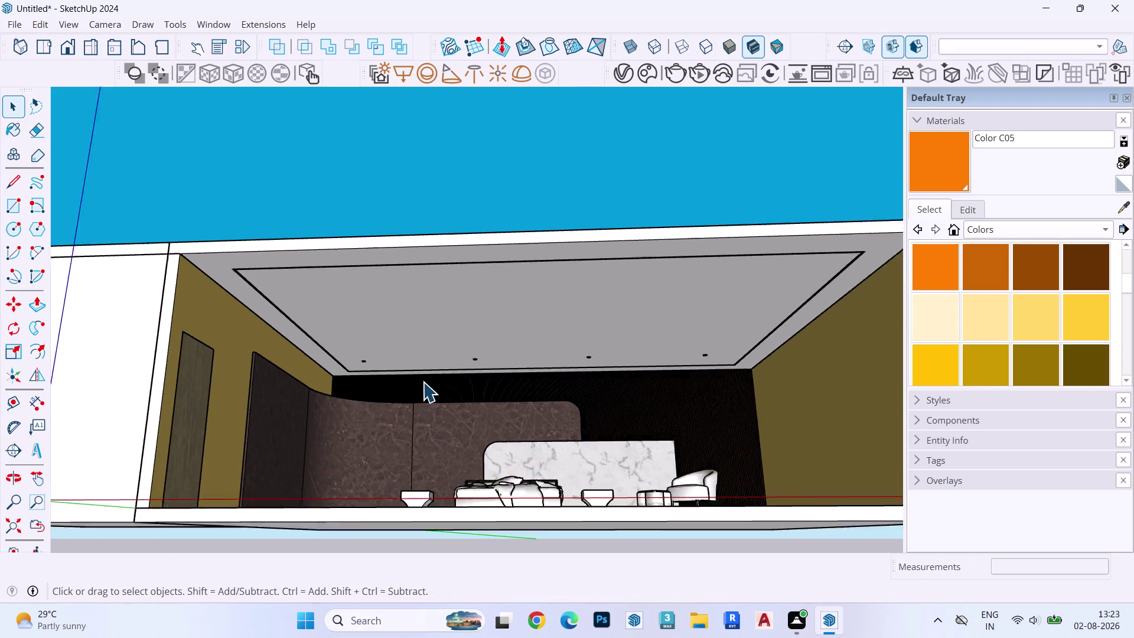
Select the four downlights along the ceiling row.
scroll(up, 3)
click(306, 341)
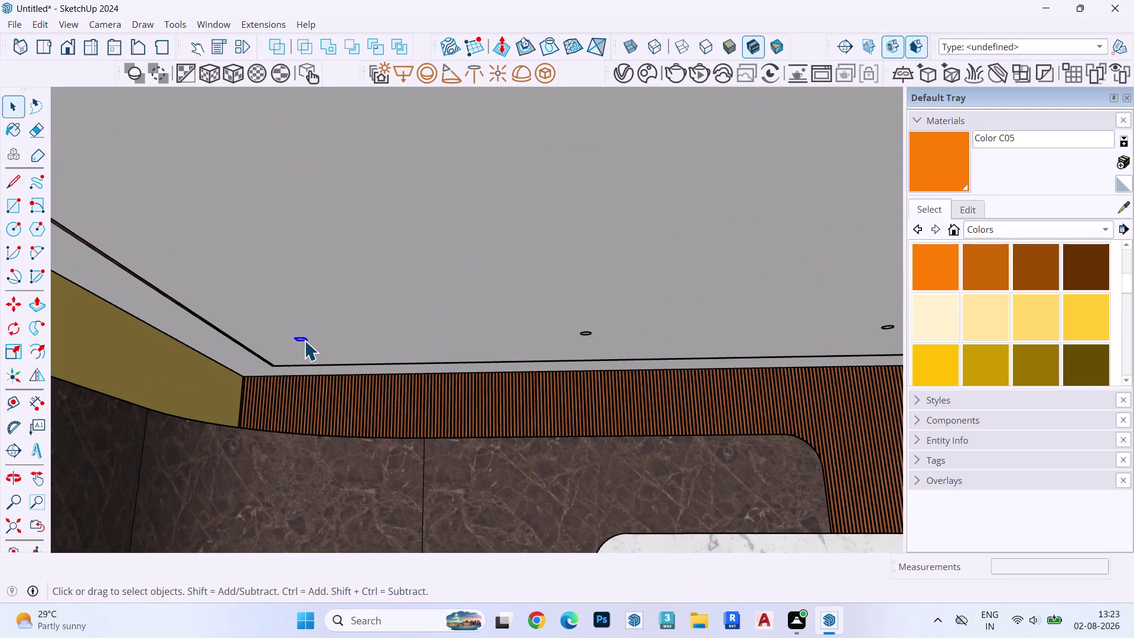
click(582, 335)
middle_drag(587, 338, 215, 367)
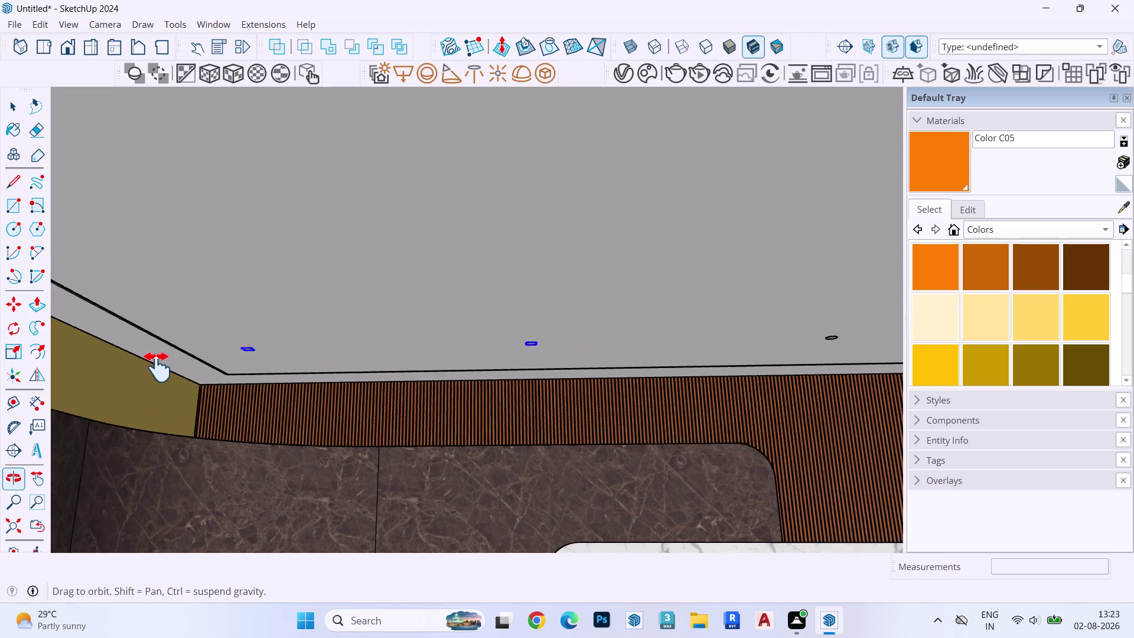
middle_drag(214, 367, 98, 366)
click(371, 358)
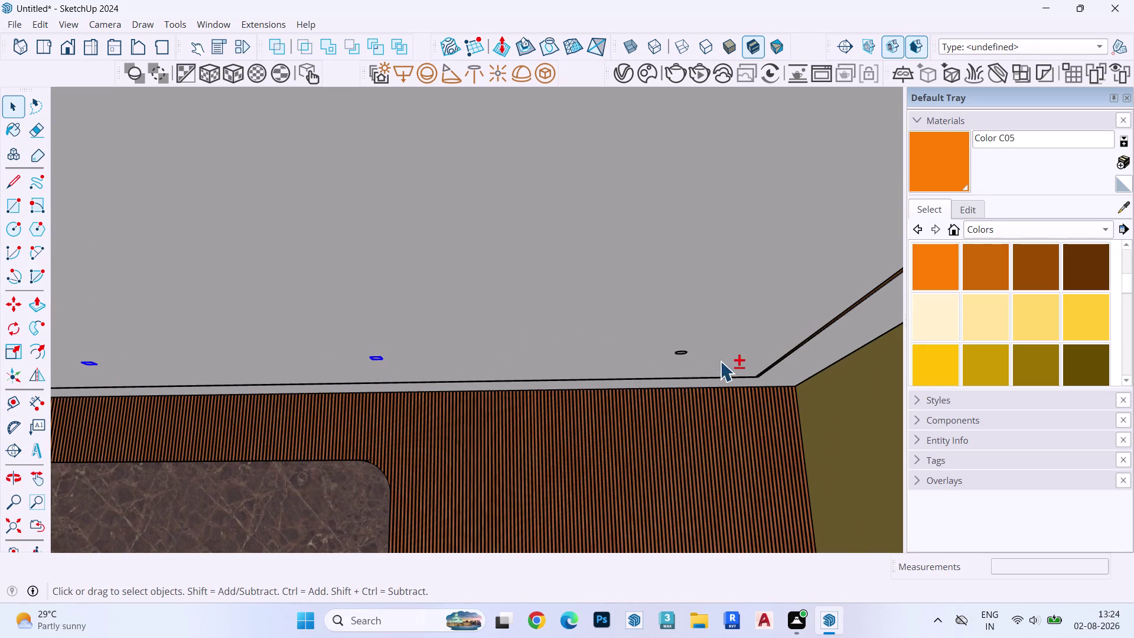
click(683, 352)
Move a copy of the downlight row inward across the false ceiling.
key(m)
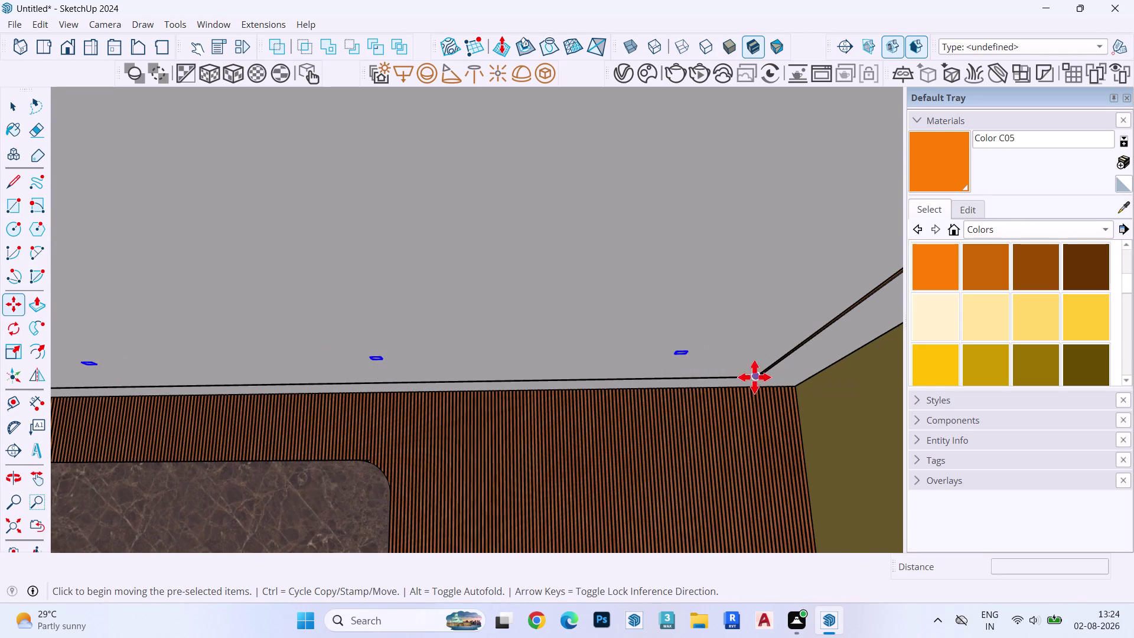
scroll(up, 3)
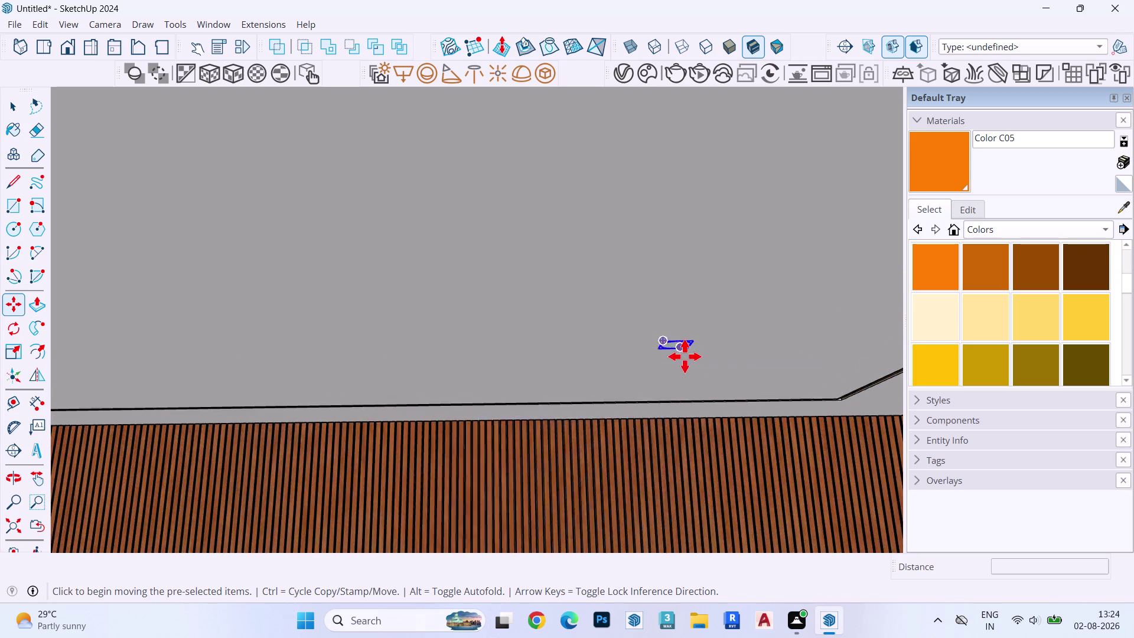
scroll(up, 3)
scroll(down, 3)
scroll(up, 3)
middle_drag(687, 353, 688, 280)
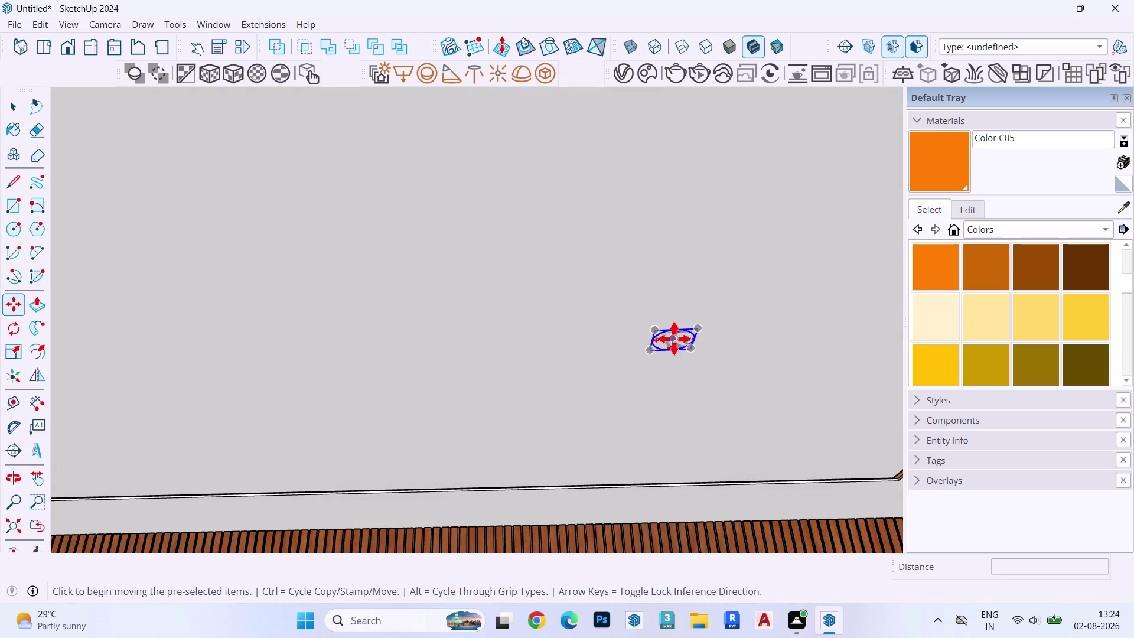
click(674, 339)
scroll(down, 3)
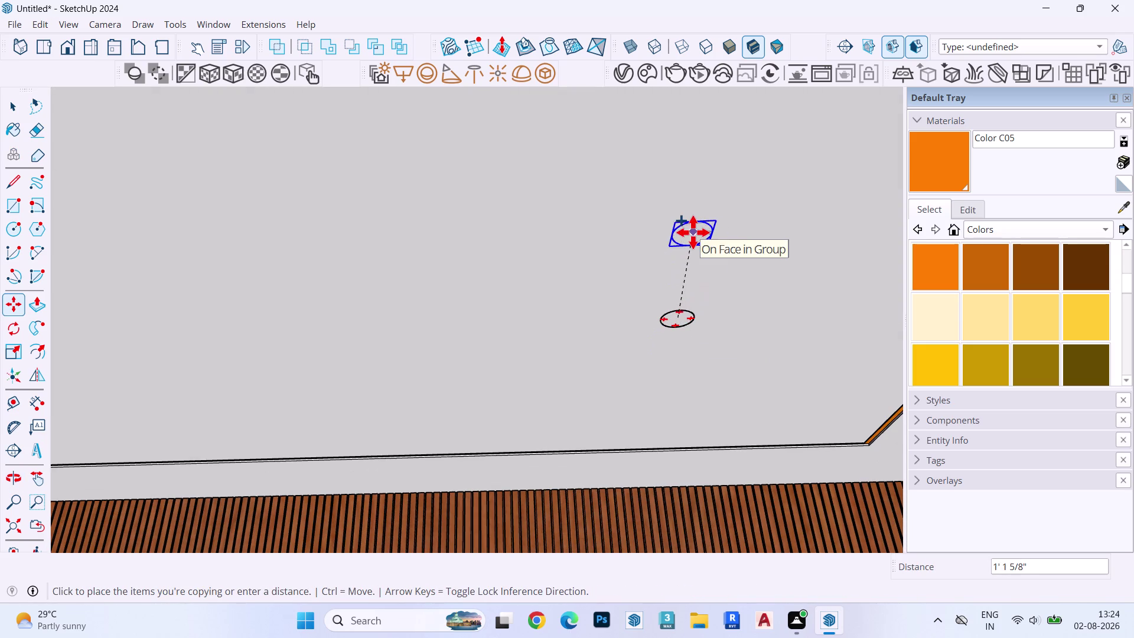
key(Left)
scroll(down, 3)
scroll(up, 3)
scroll(down, 3)
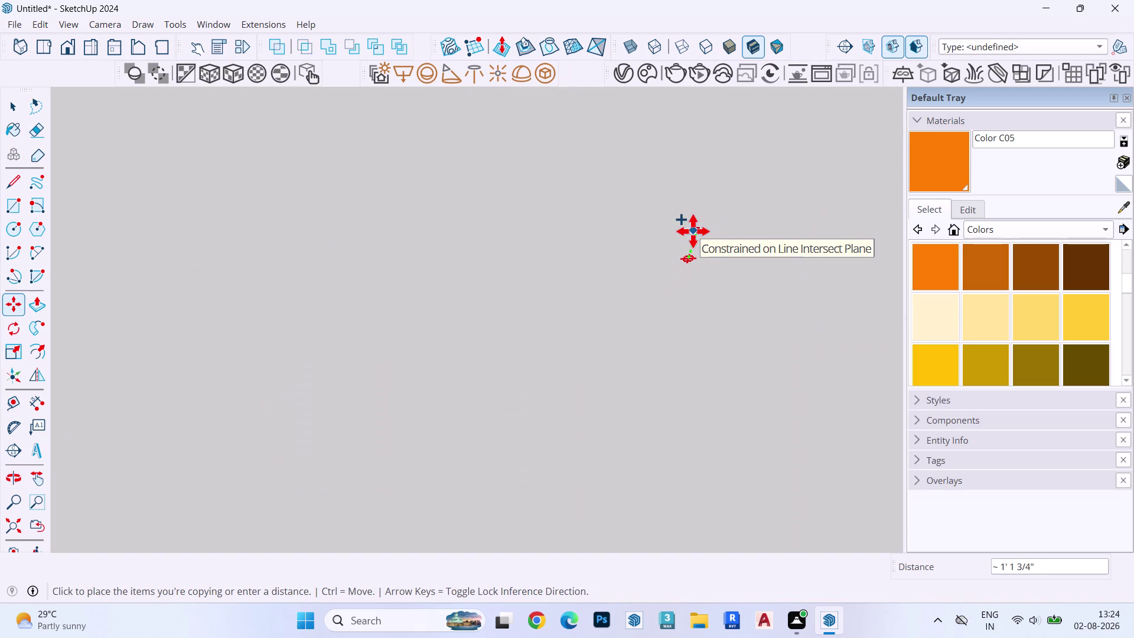
click(40, 525)
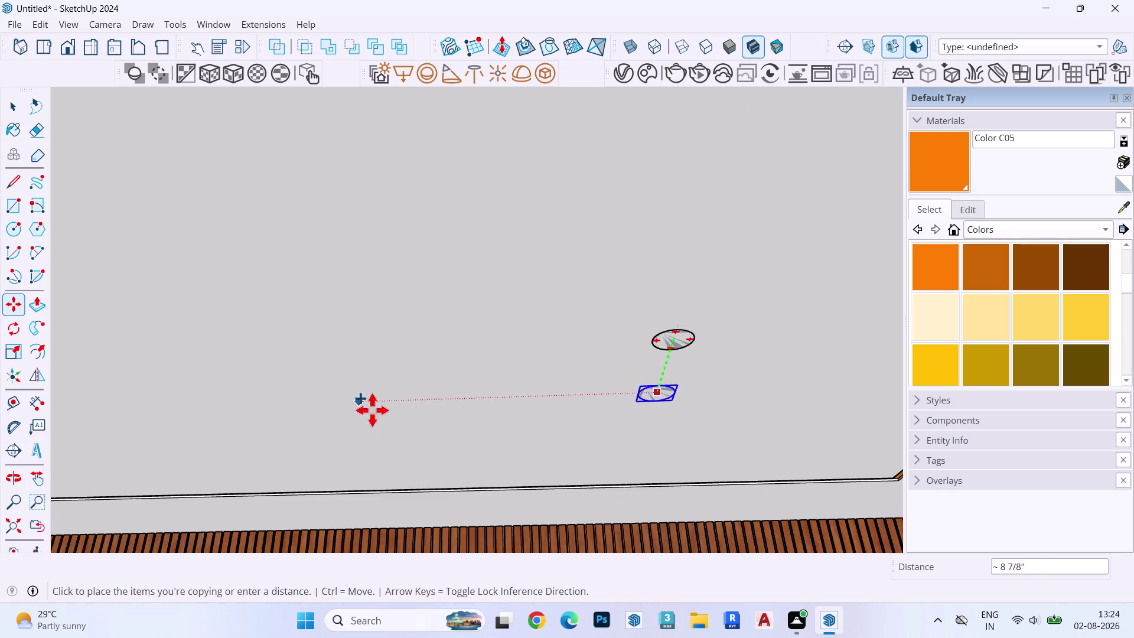
middle_drag(372, 419, 353, 503)
scroll(down, 3)
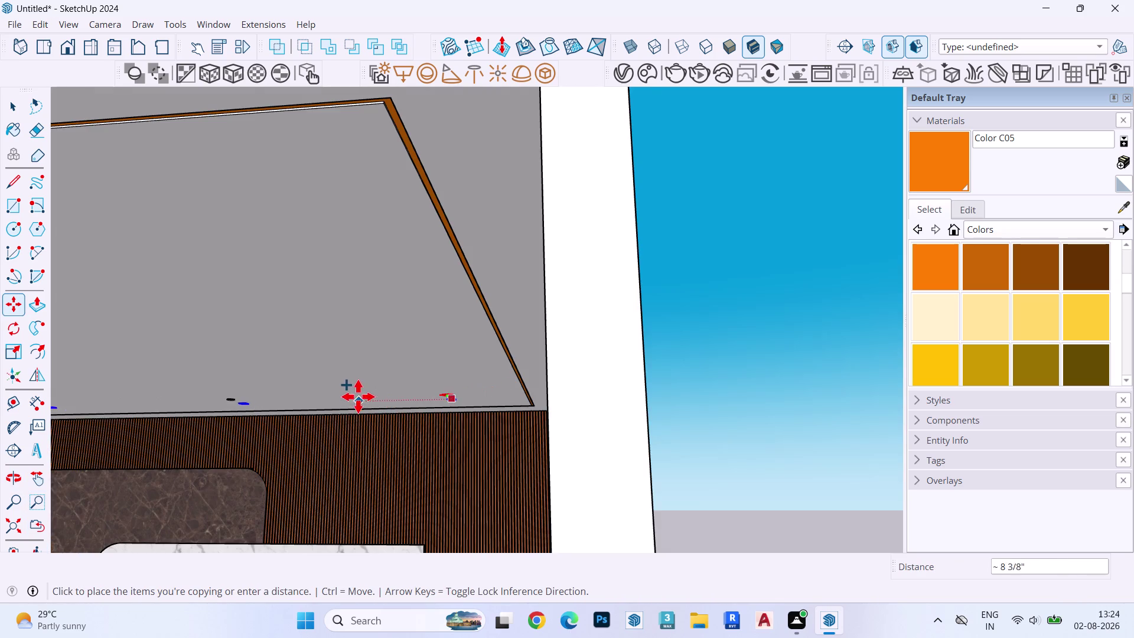
middle_drag(358, 396, 422, 397)
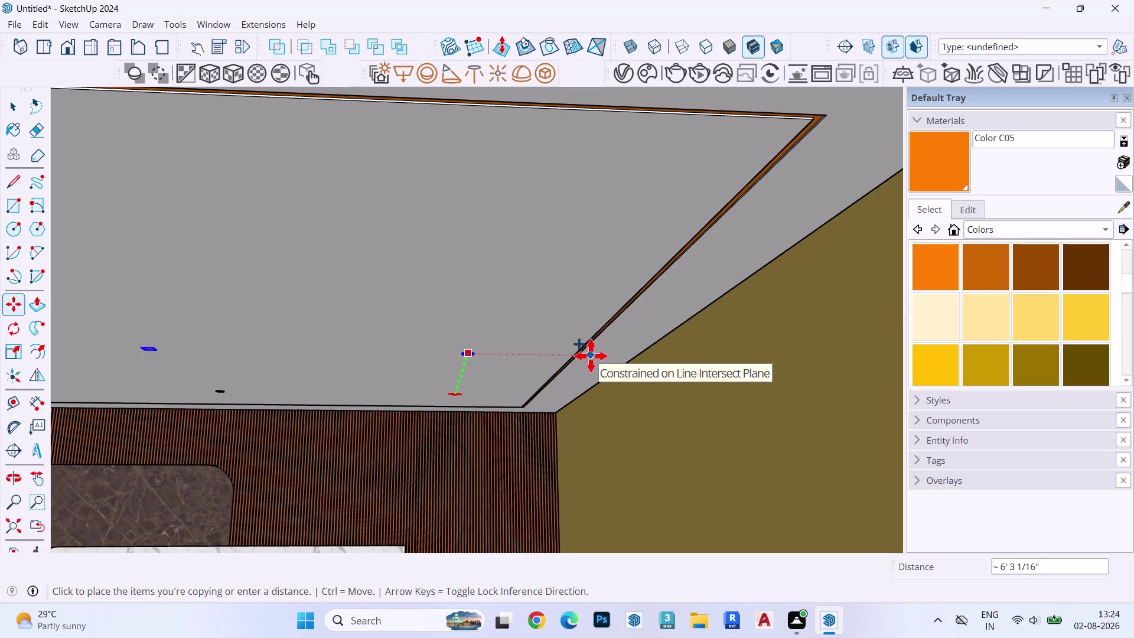
text(6')
key(Return)
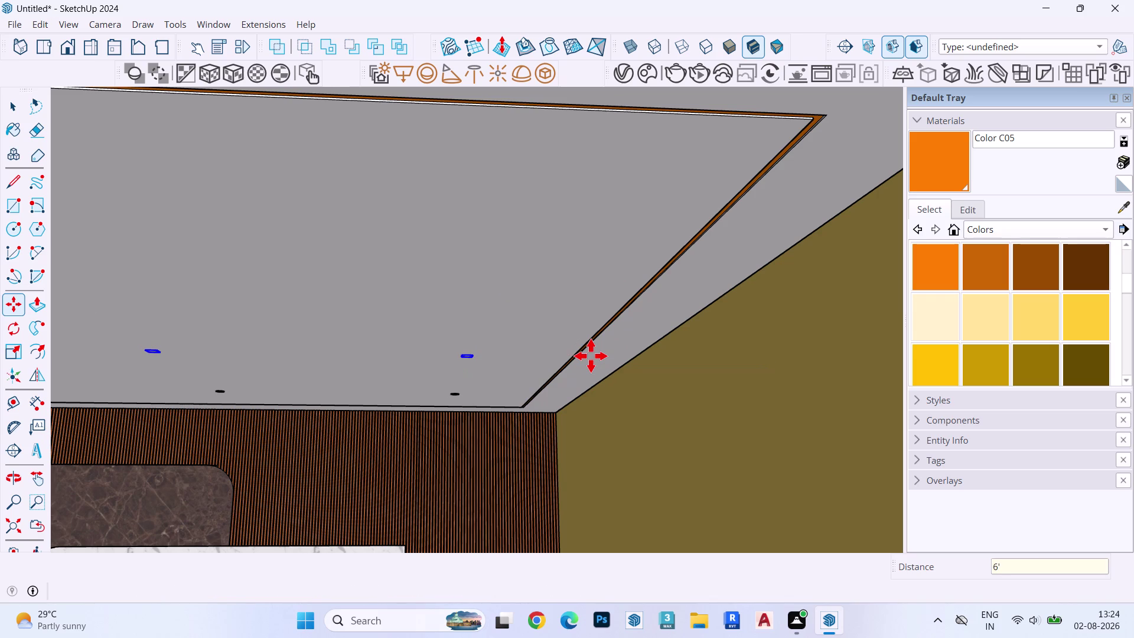
key(asterisk)
key(6)
key(Return)
scroll(down, 3)
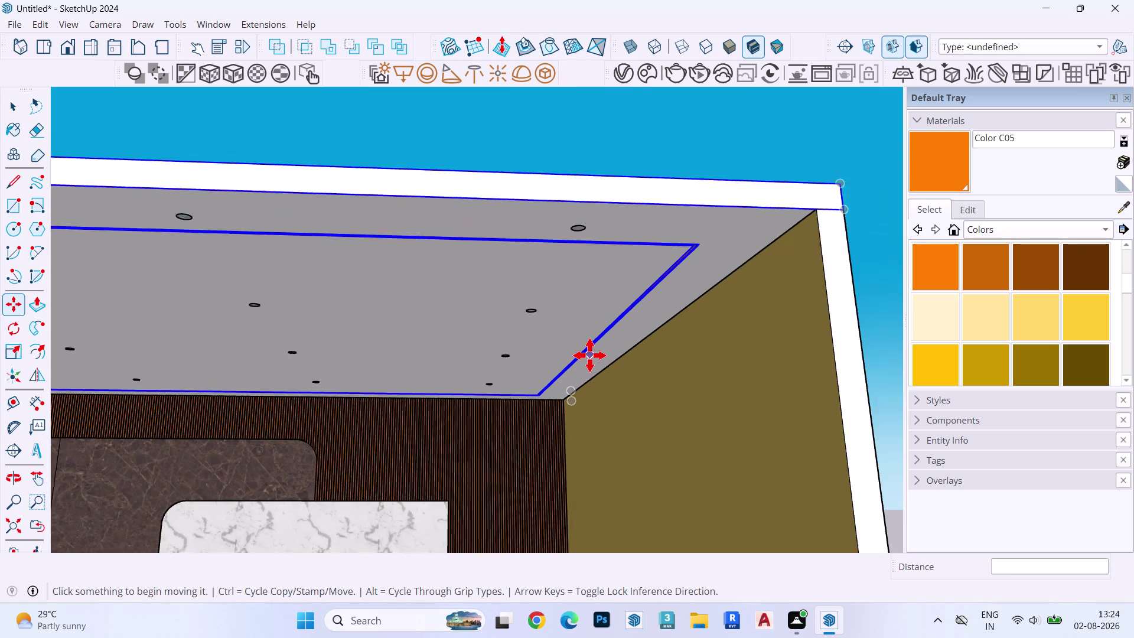
scroll(down, 3)
key(asterisk)
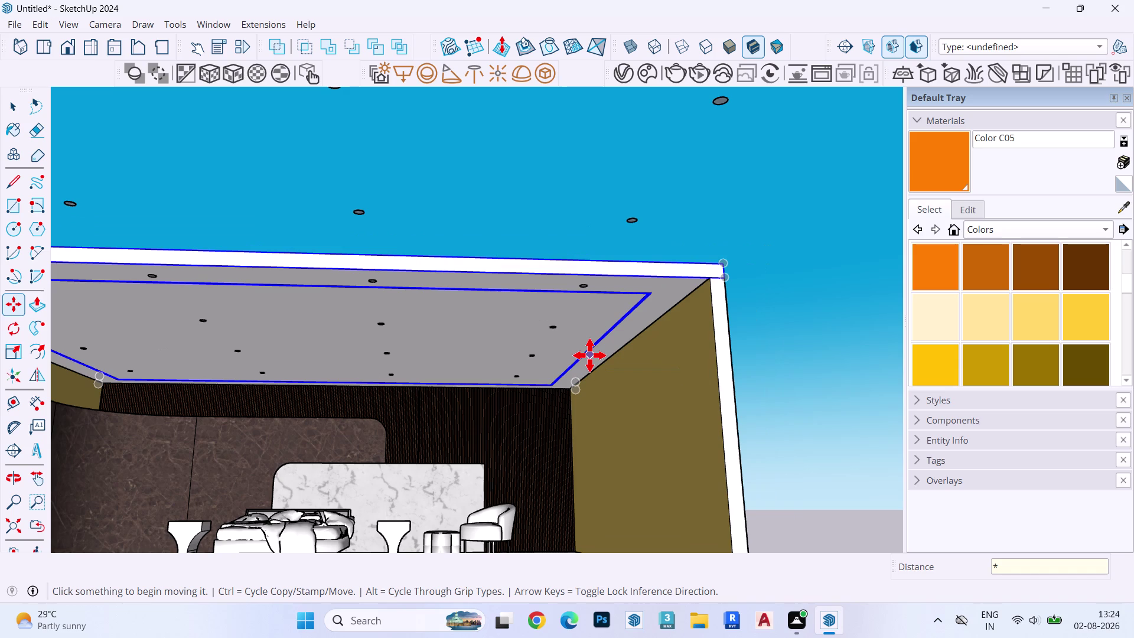
key(3)
key(Return)
text(*)
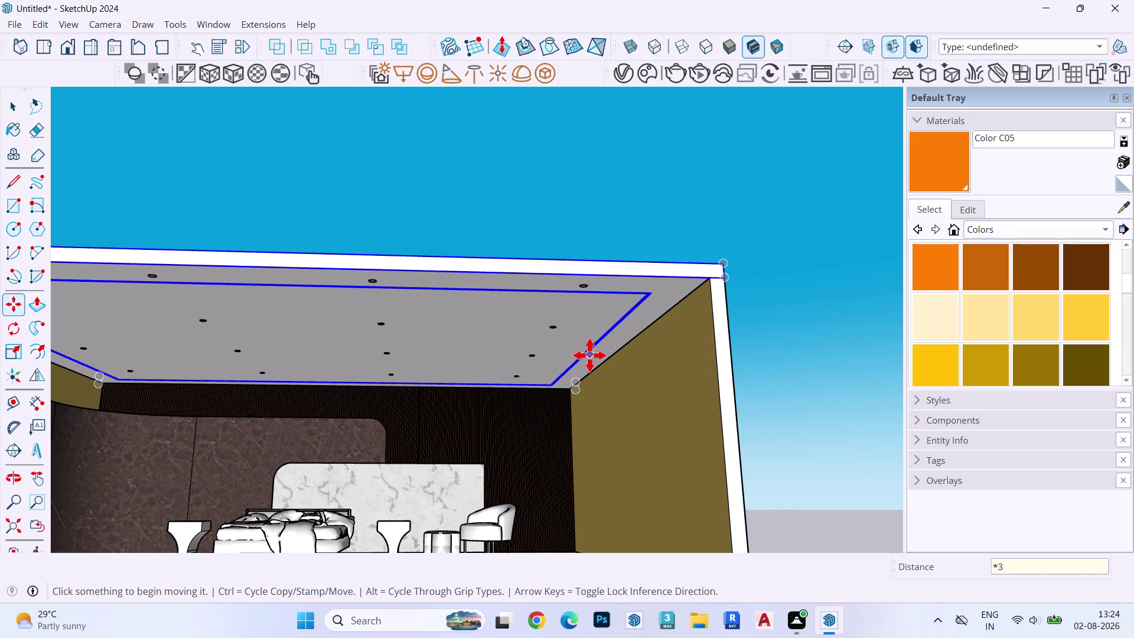
text(2)
key(Return)
key(space)
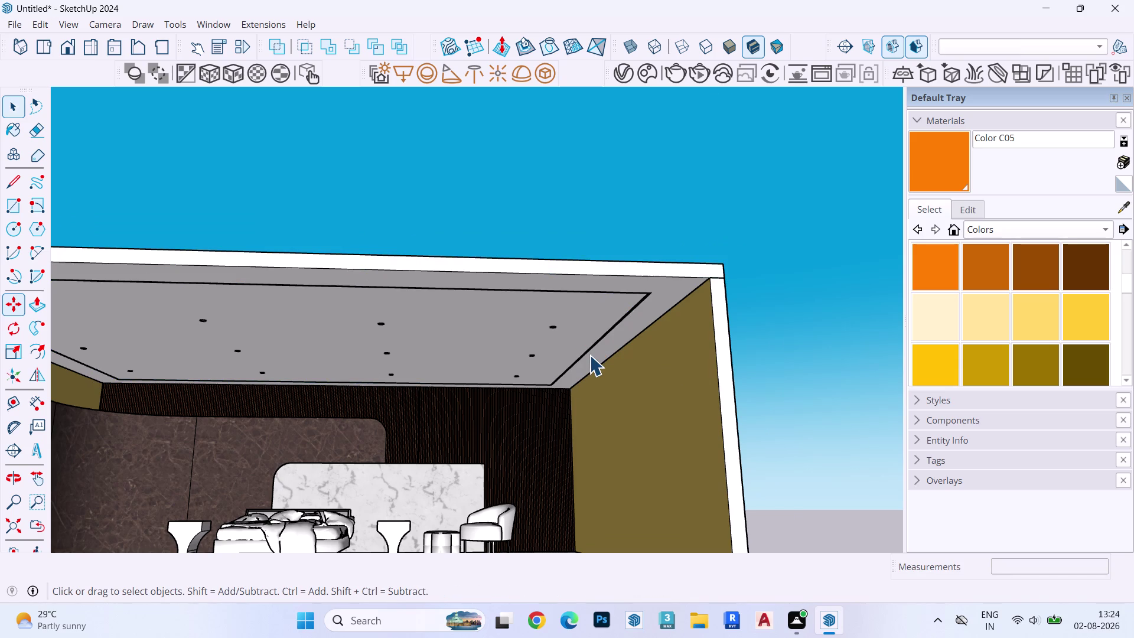
scroll(down, 3)
key(Escape)
key(space)
scroll(up, 3)
scroll(down, 3)
scroll(up, 3)
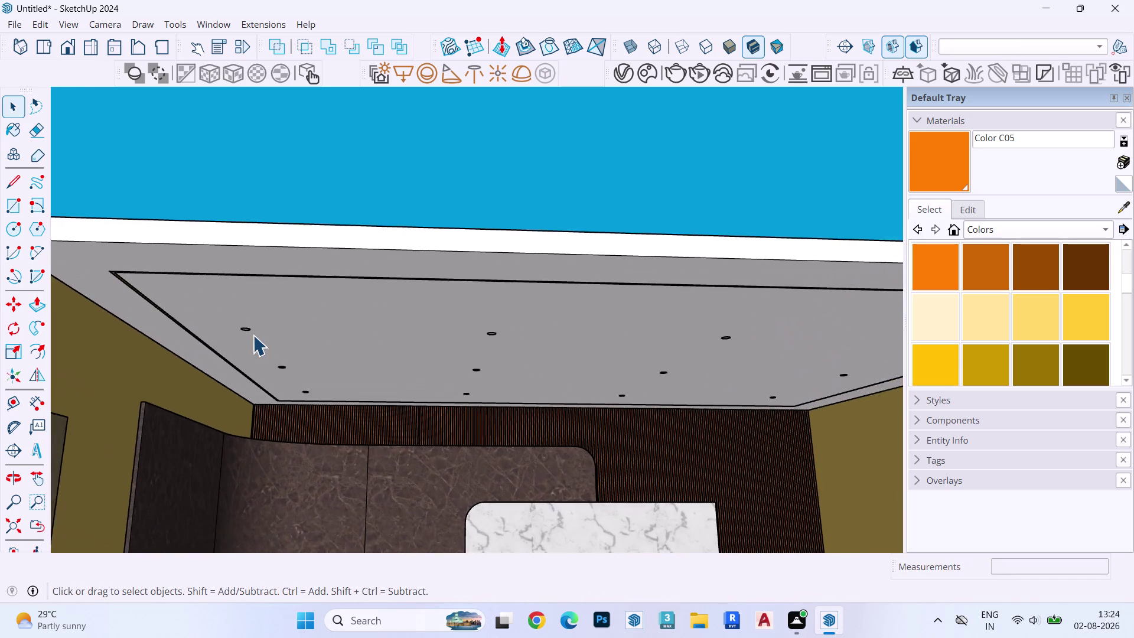
scroll(up, 3)
scroll(down, 3)
scroll(up, 3)
scroll(down, 3)
scroll(up, 3)
scroll(down, 3)
scroll(up, 3)
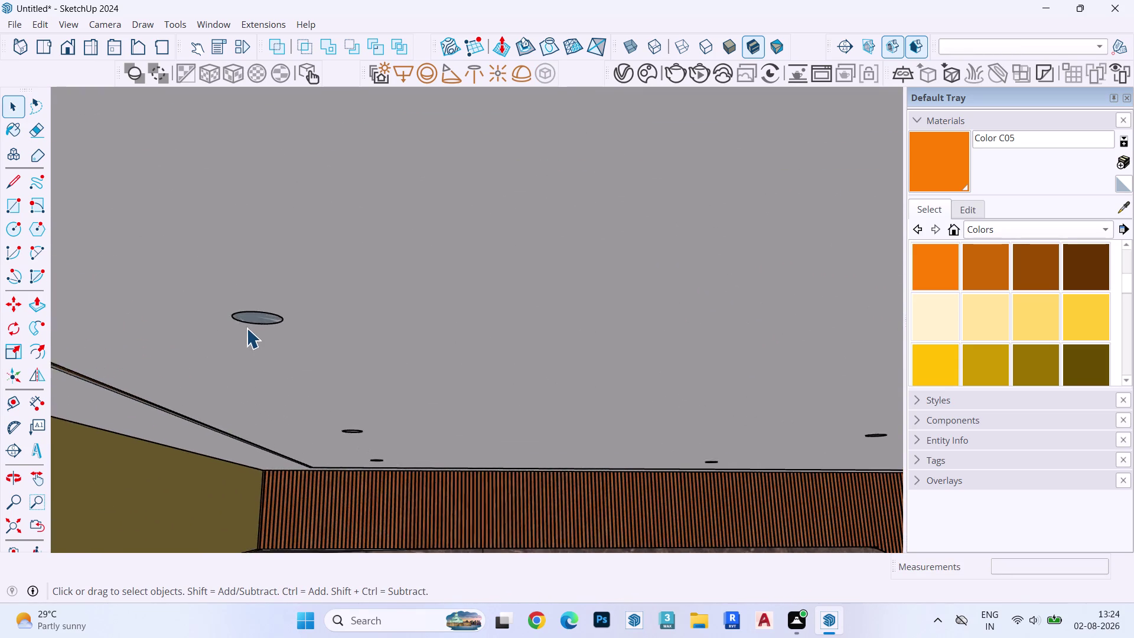
Inside the ceiling group, offset the larger light's circle outward by 1".
double_click(256, 318)
click(260, 322)
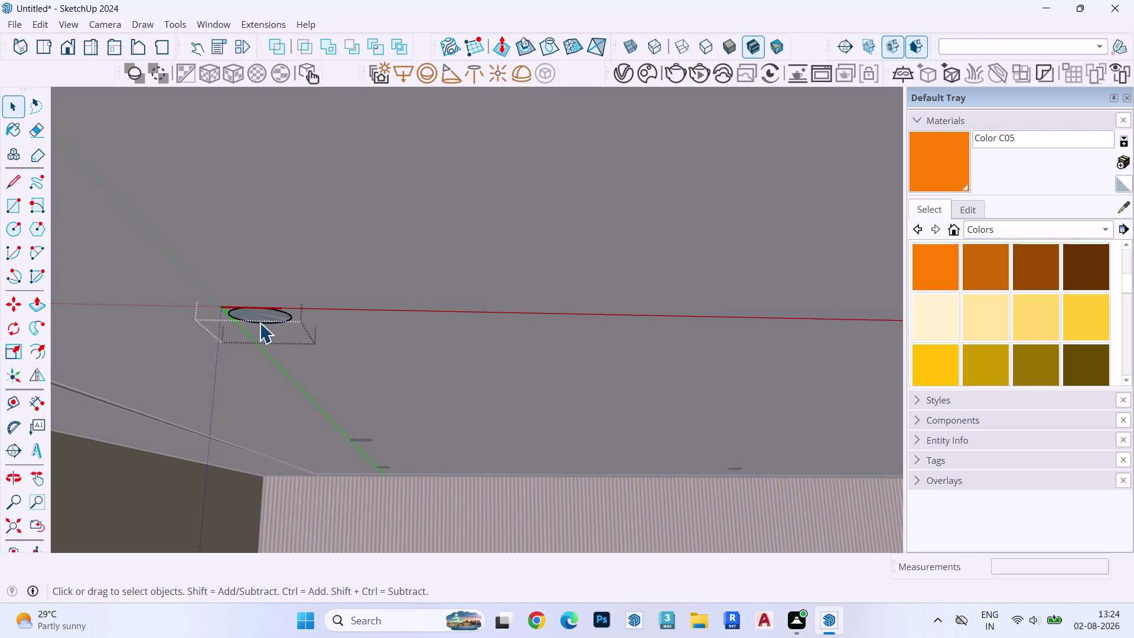
click(274, 318)
key(o)
click(274, 317)
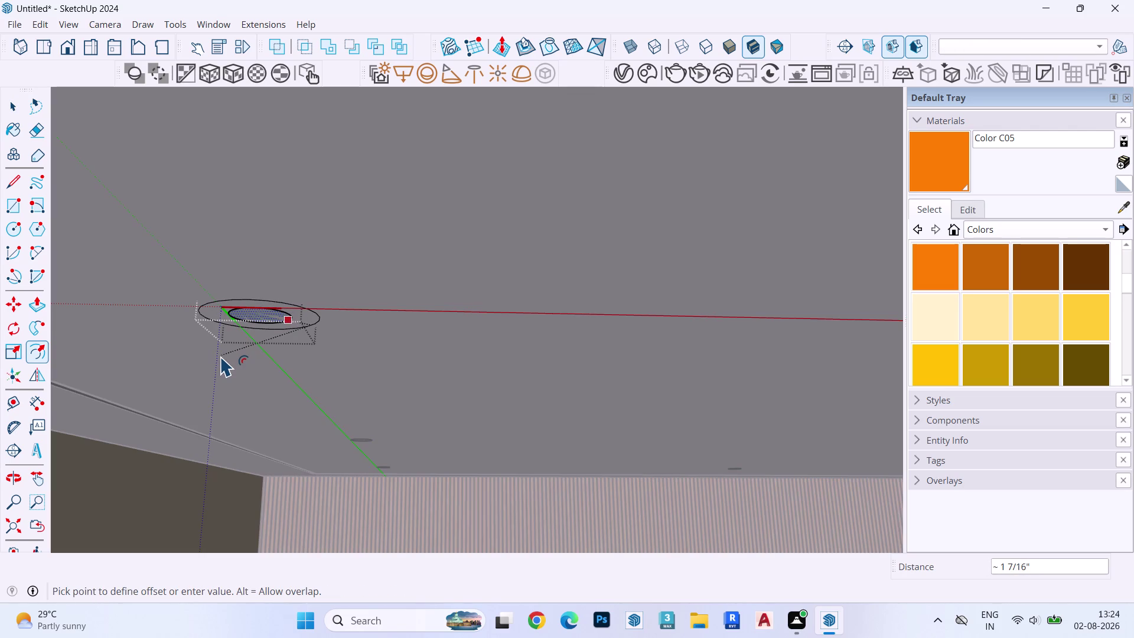
text(1)
text(")
key(Return)
key(space)
Push/pull the new ring 5/16" out to form the trim.
scroll(up, 3)
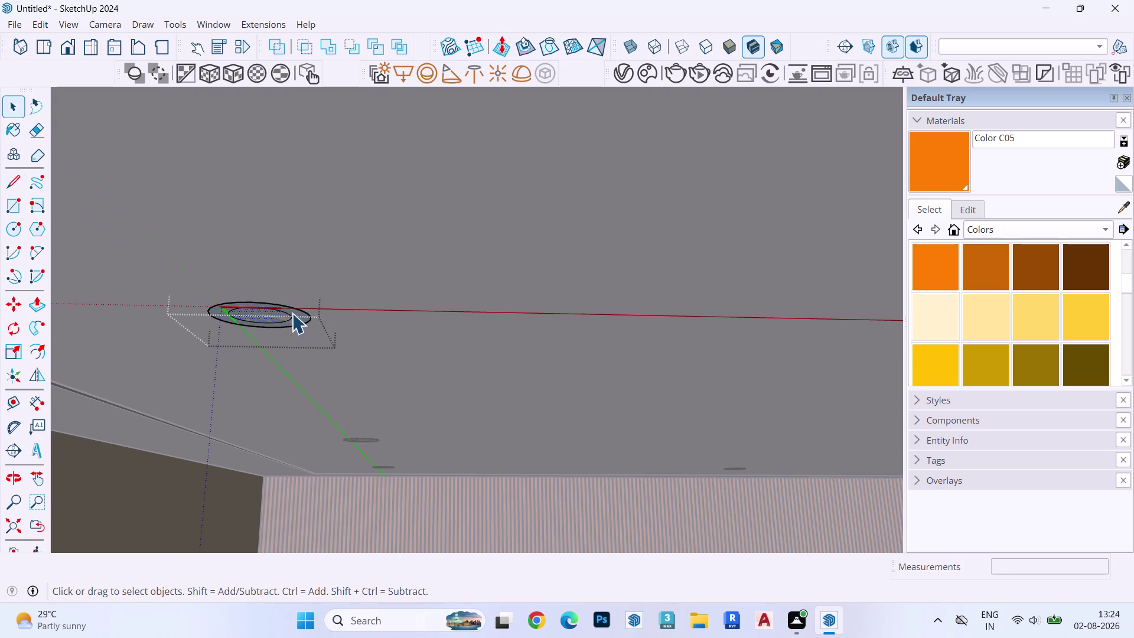
scroll(up, 3)
click(304, 321)
key(p)
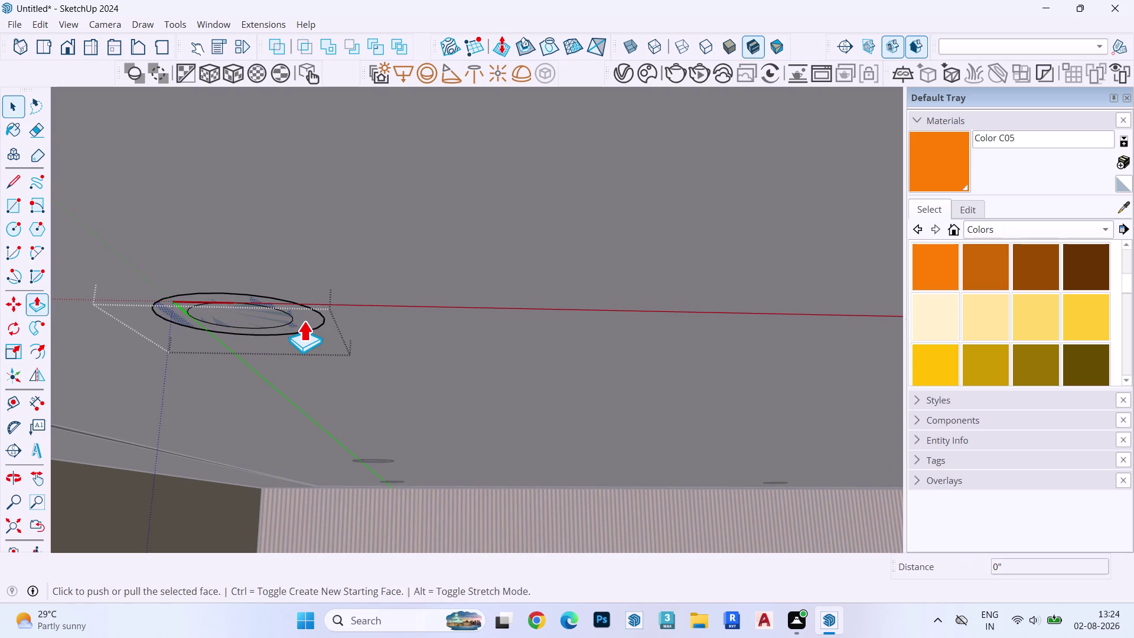
click(304, 321)
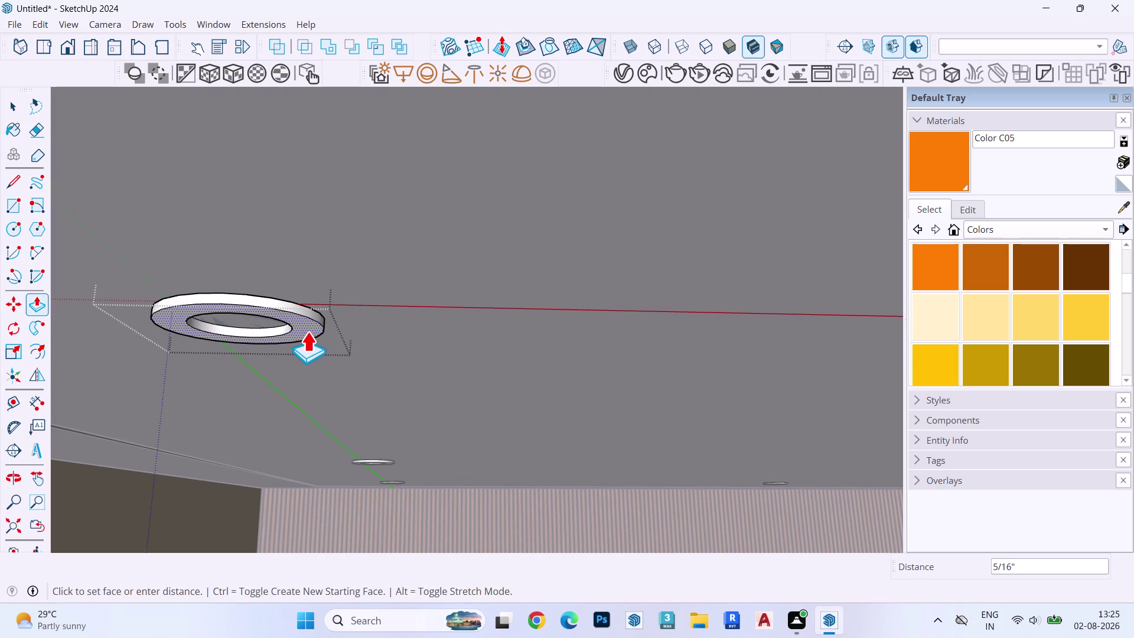
click(307, 332)
key(space)
Recess the light's centre disc by 1/8".
click(253, 322)
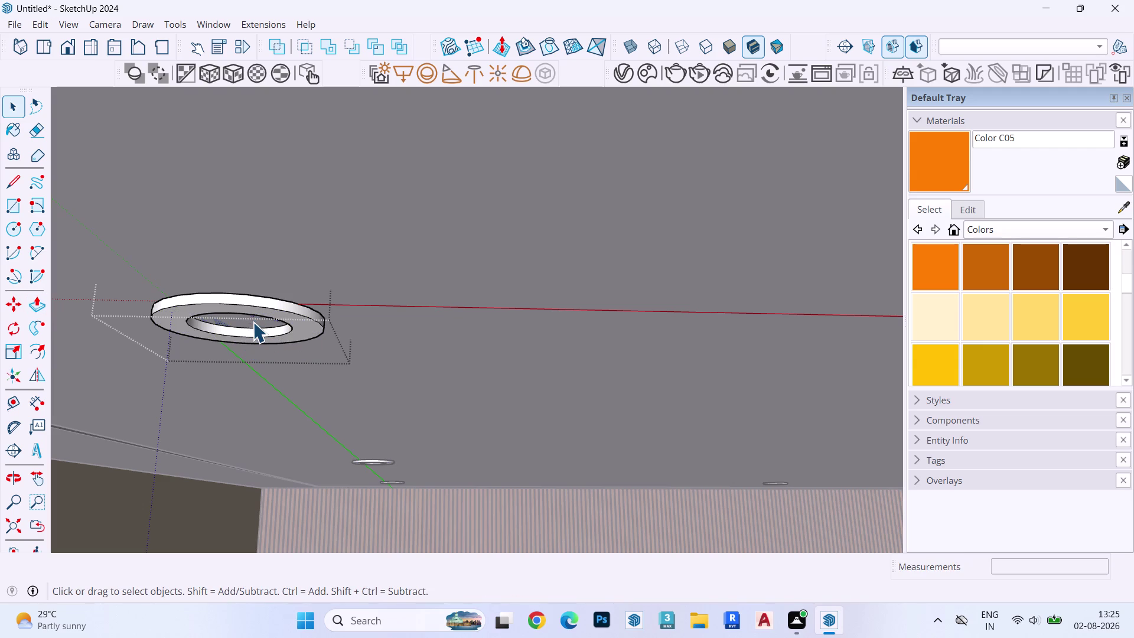
scroll(up, 3)
key(p)
click(255, 320)
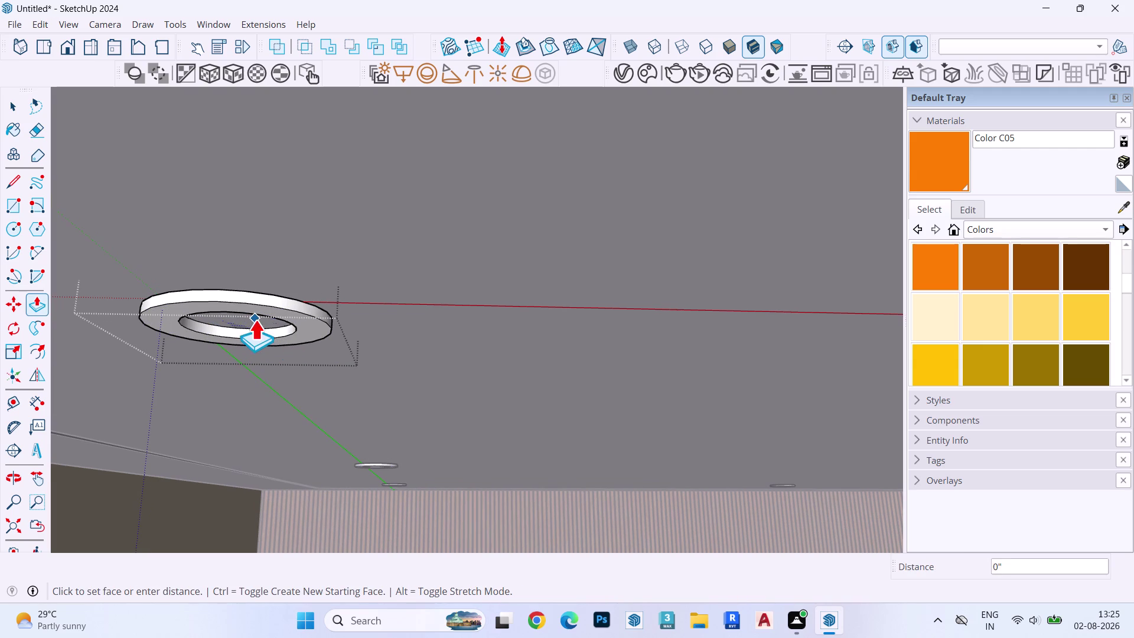
click(285, 328)
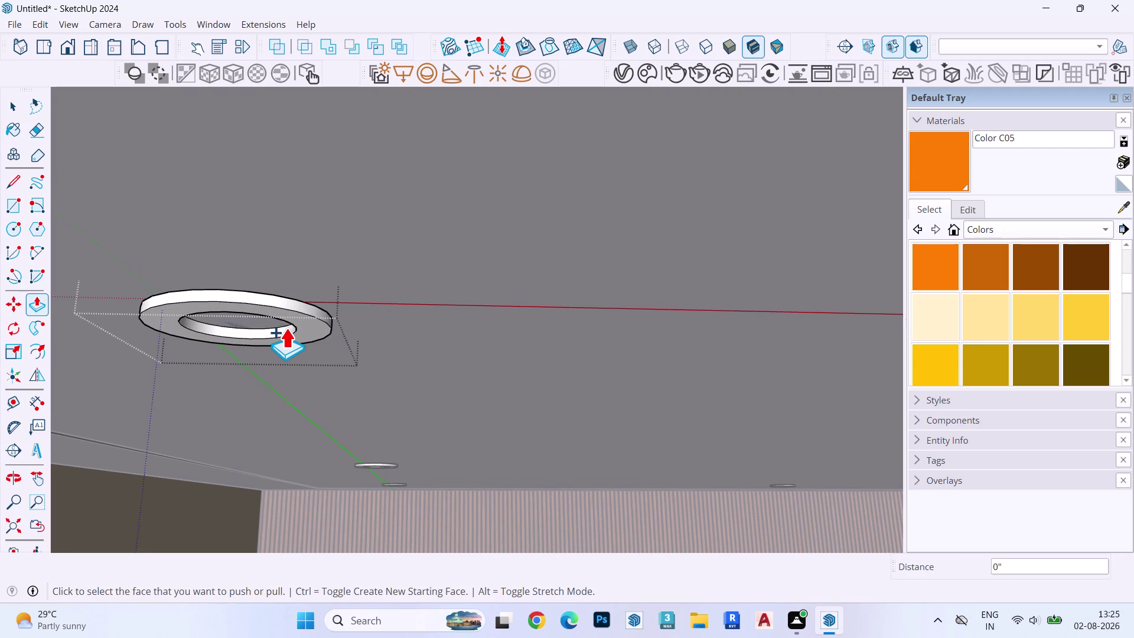
click(270, 323)
click(272, 328)
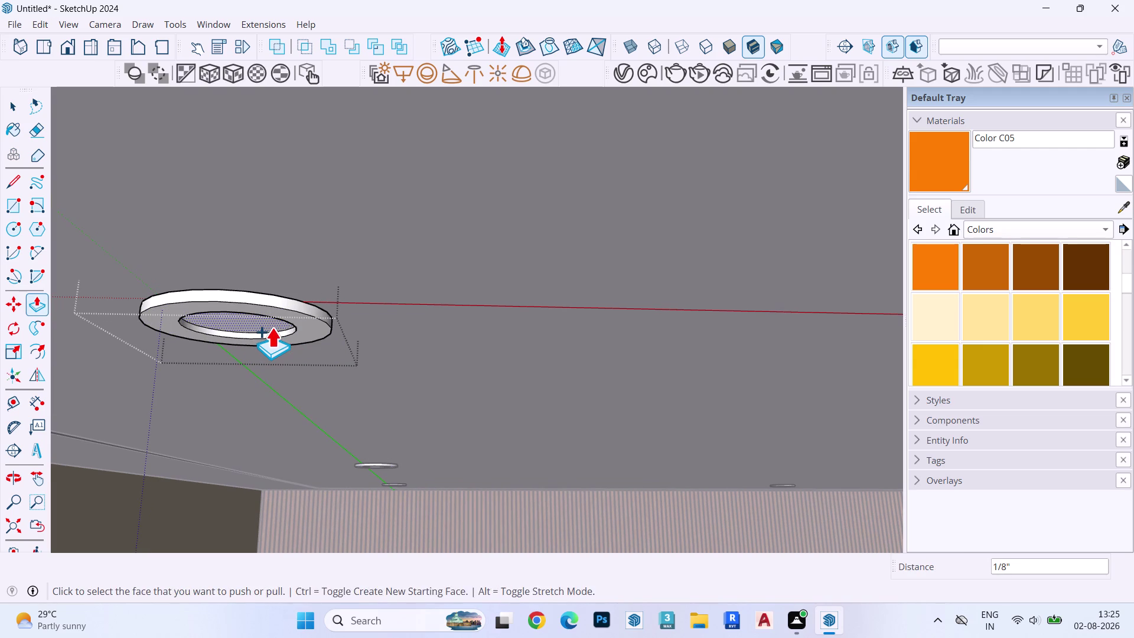
key(space)
key(Escape)
key(Escape)
scroll(down, 3)
scroll(up, 3)
scroll(down, 3)
key(Escape)
Exit the ceiling group.
key(Escape)
scroll(up, 3)
scroll(down, 3)
scroll(up, 3)
scroll(down, 3)
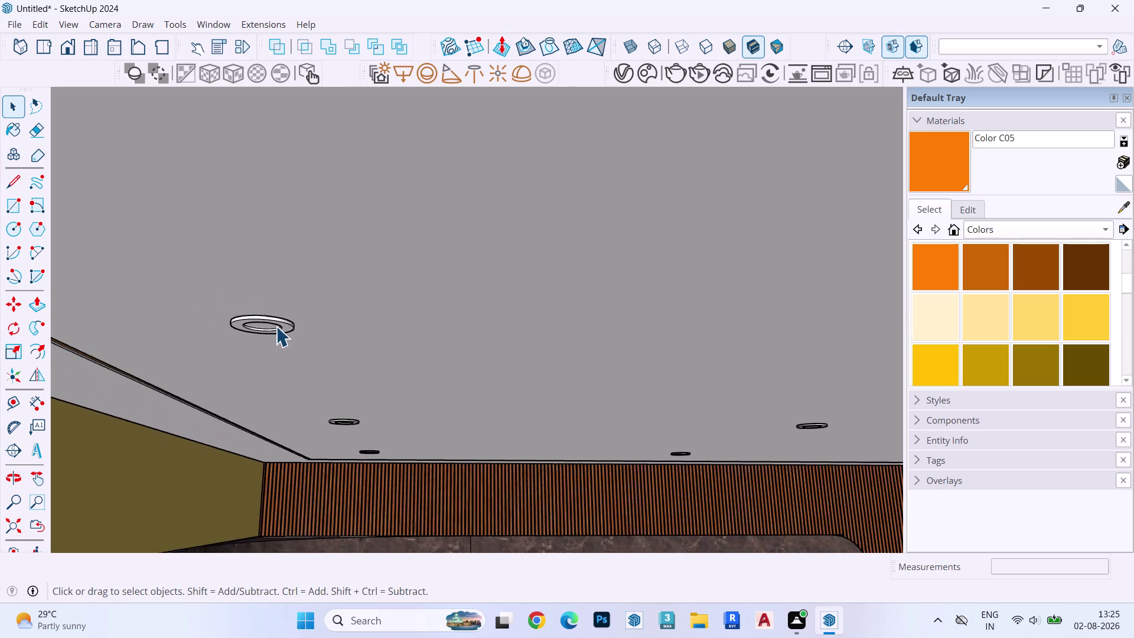
scroll(down, 3)
scroll(up, 3)
scroll(down, 3)
middle_drag(532, 383, 532, 384)
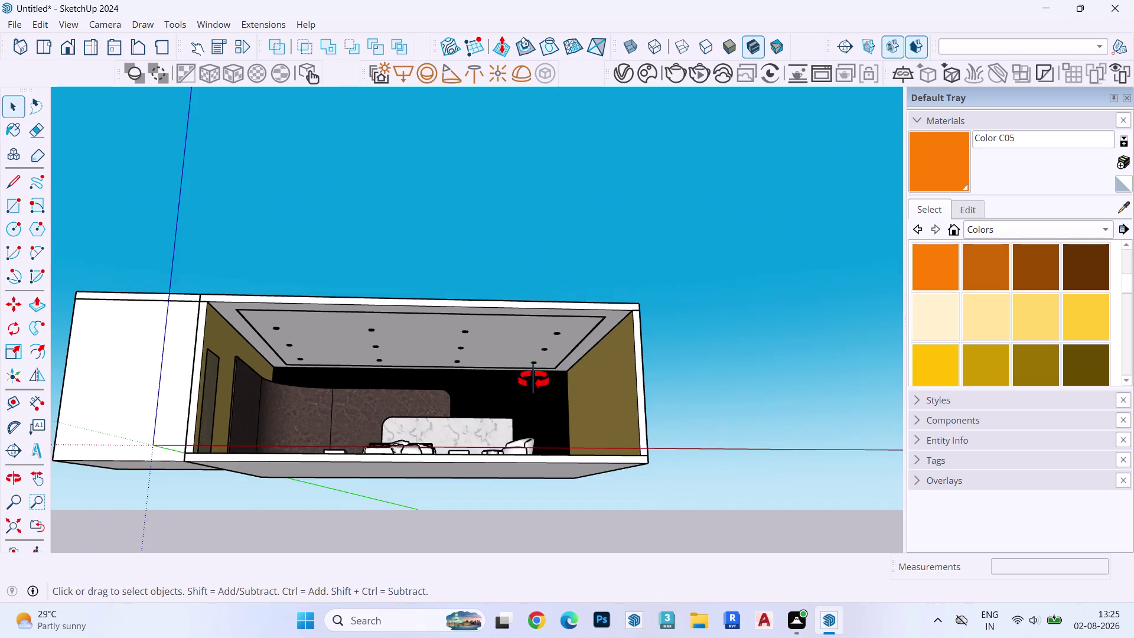
middle_drag(532, 383, 525, 386)
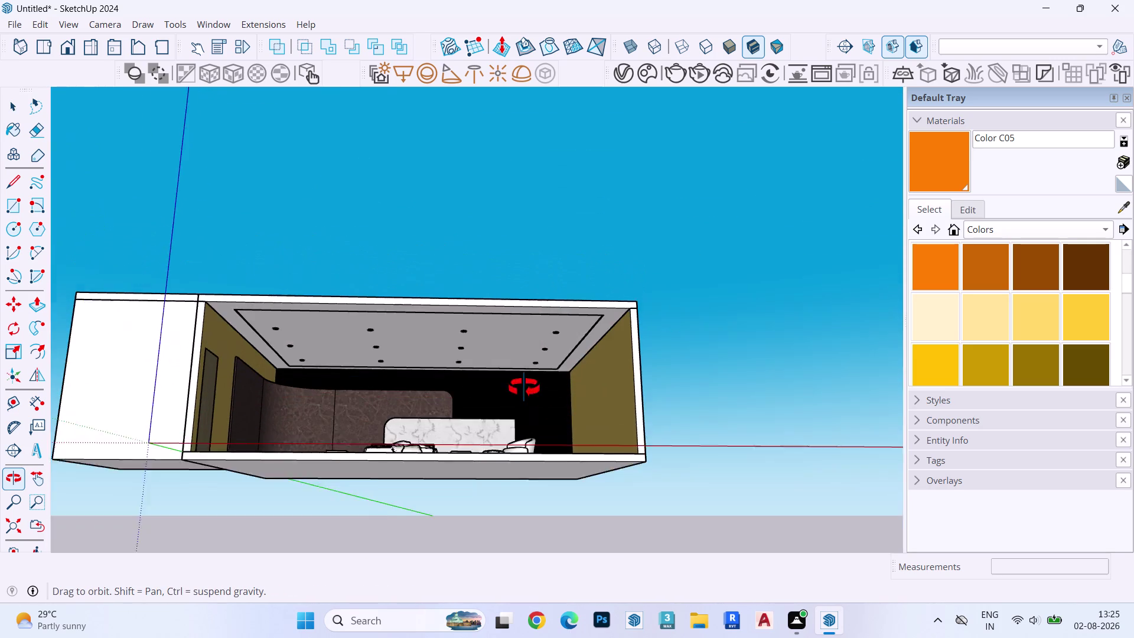
middle_drag(524, 387, 523, 387)
key(space)
key(Escape)
middle_drag(524, 388, 516, 459)
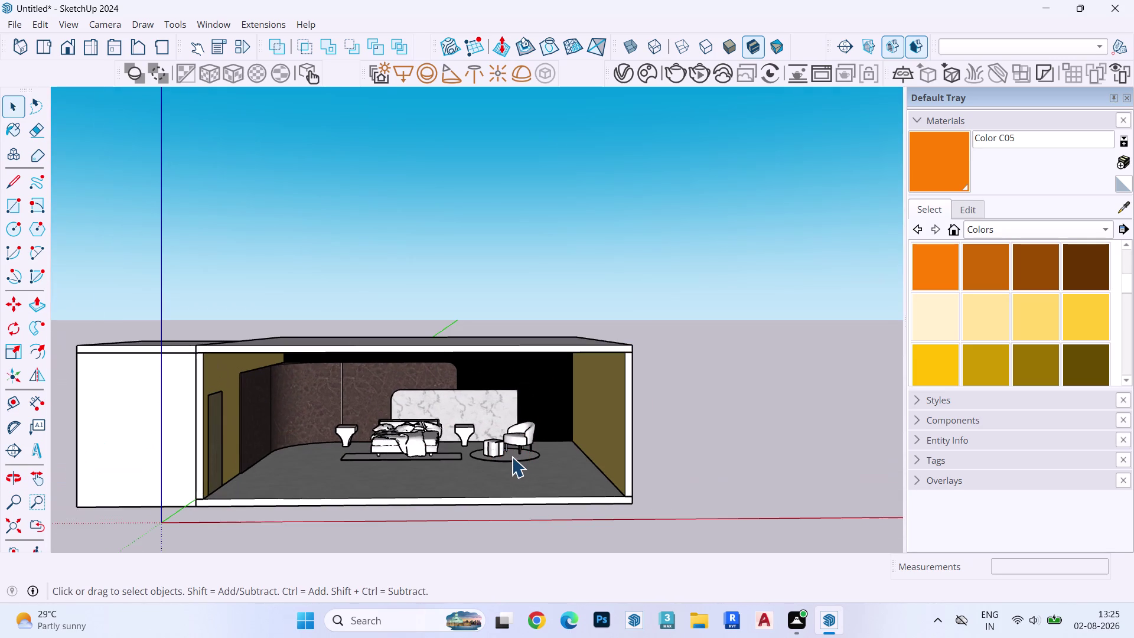
scroll(up, 3)
middle_drag(509, 461, 544, 517)
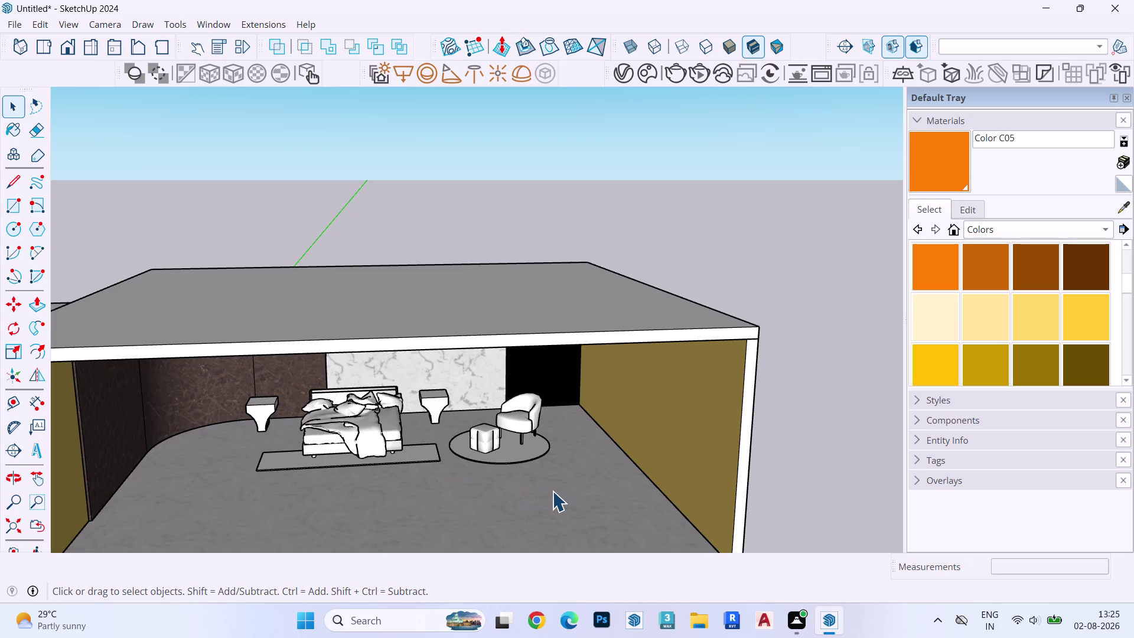
Select the bed, both bedside tables, the rugs, pouf and armchair.
click(354, 410)
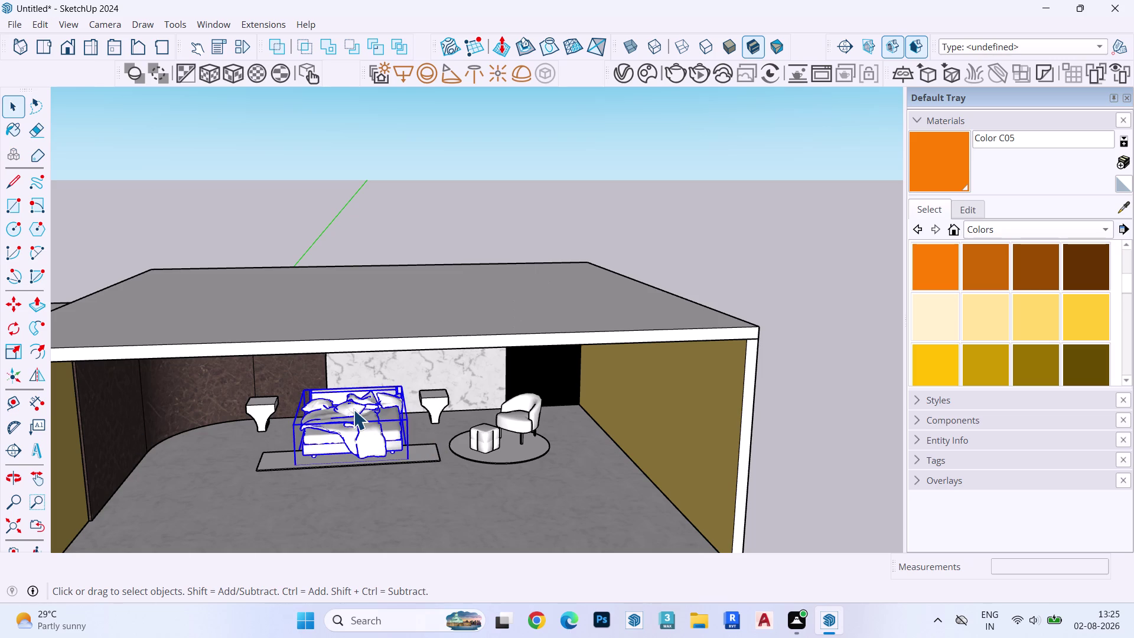
click(263, 414)
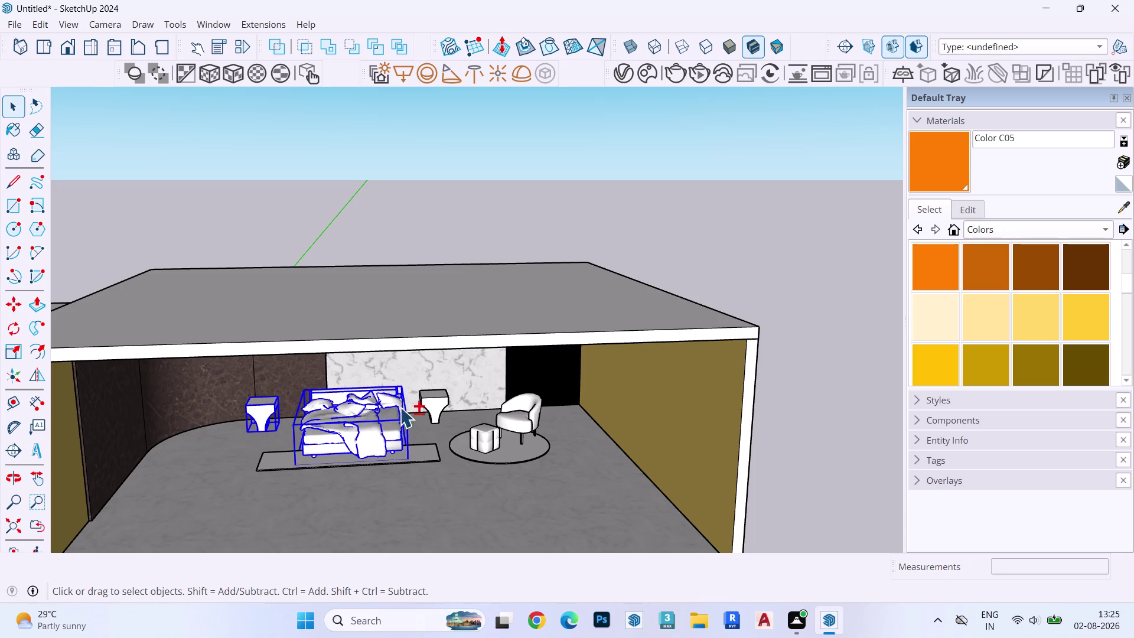
click(435, 401)
click(425, 453)
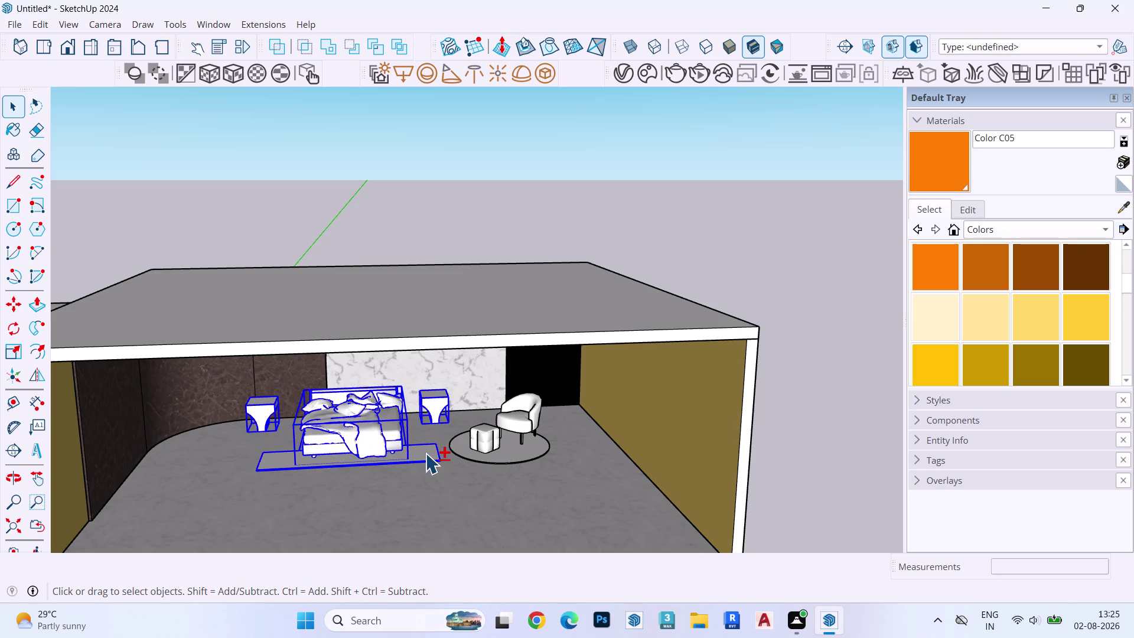
click(489, 439)
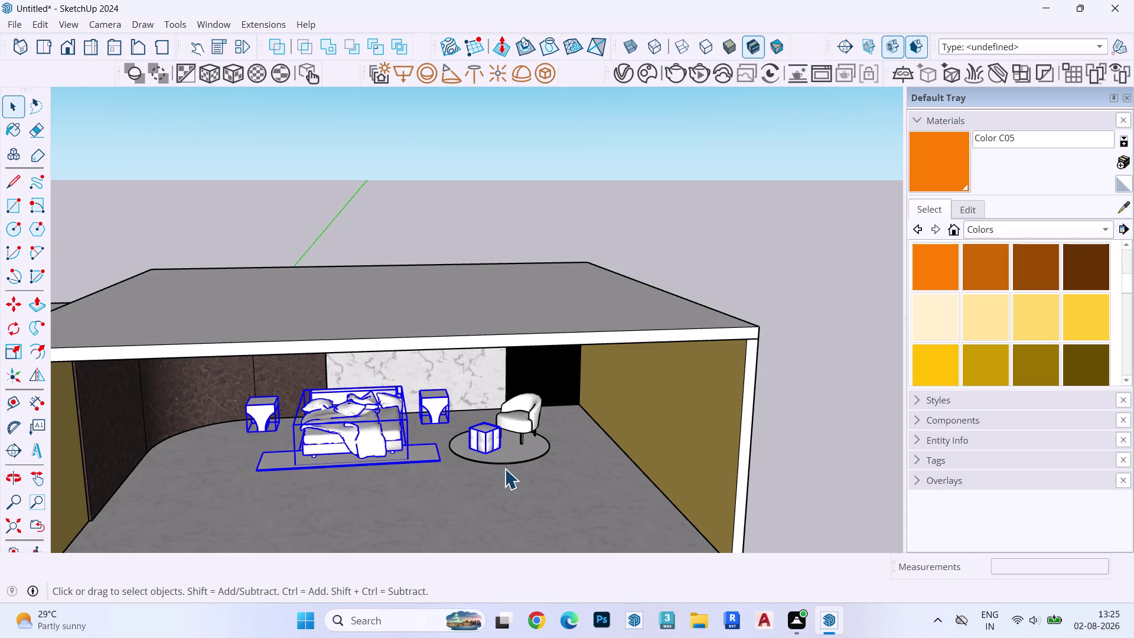
click(519, 453)
click(519, 423)
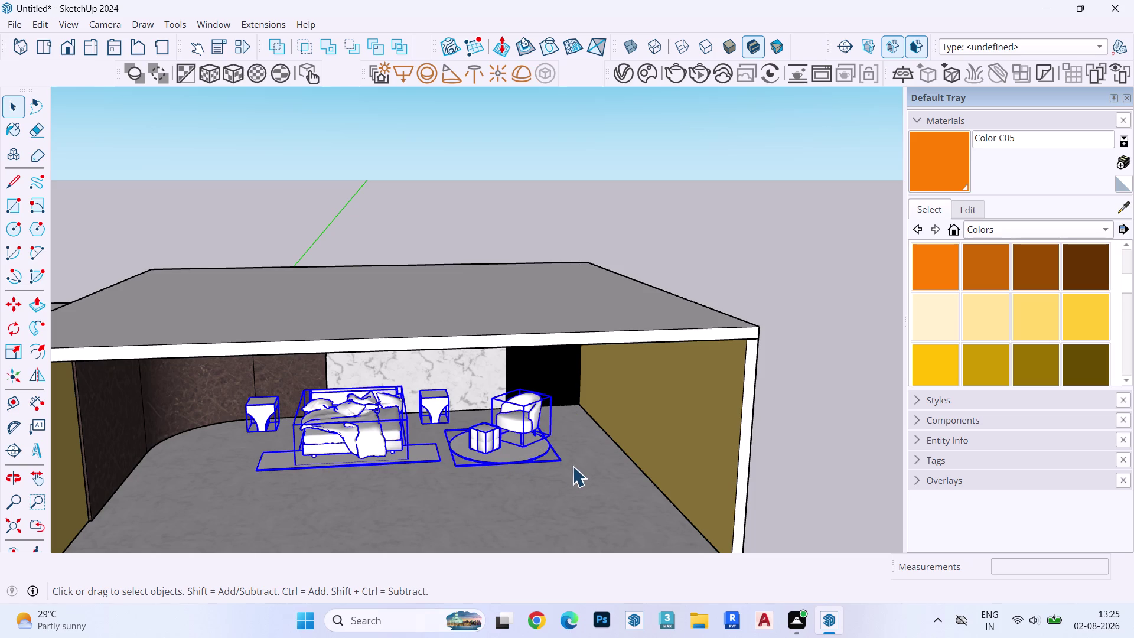
Move the selected furniture 1'6" toward the left wall.
key(m)
click(553, 502)
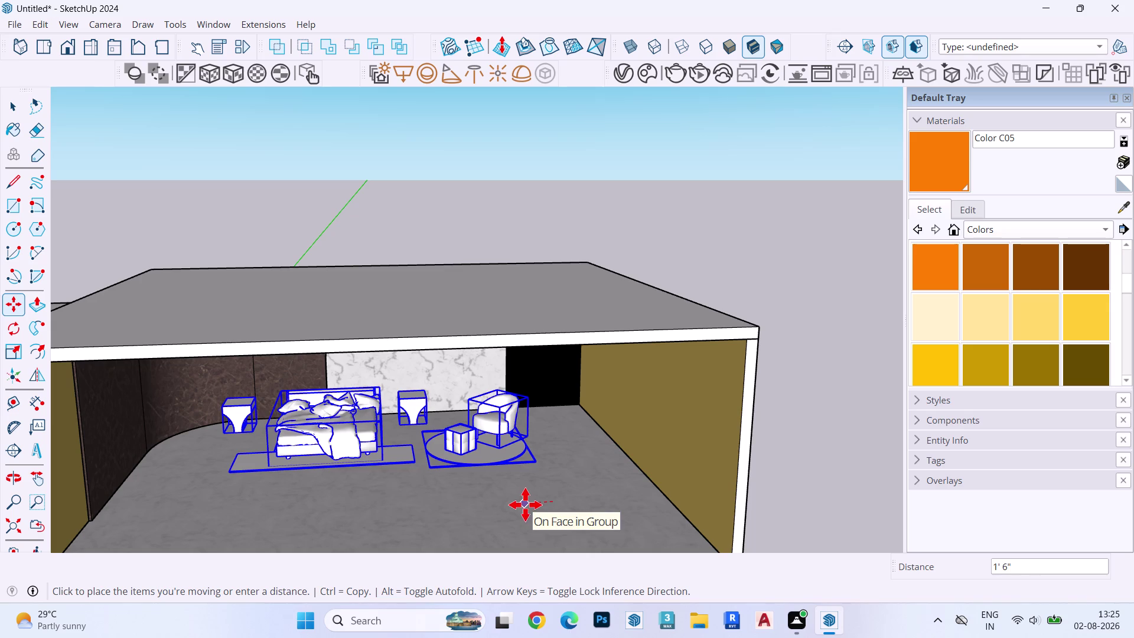
click(528, 504)
key(space)
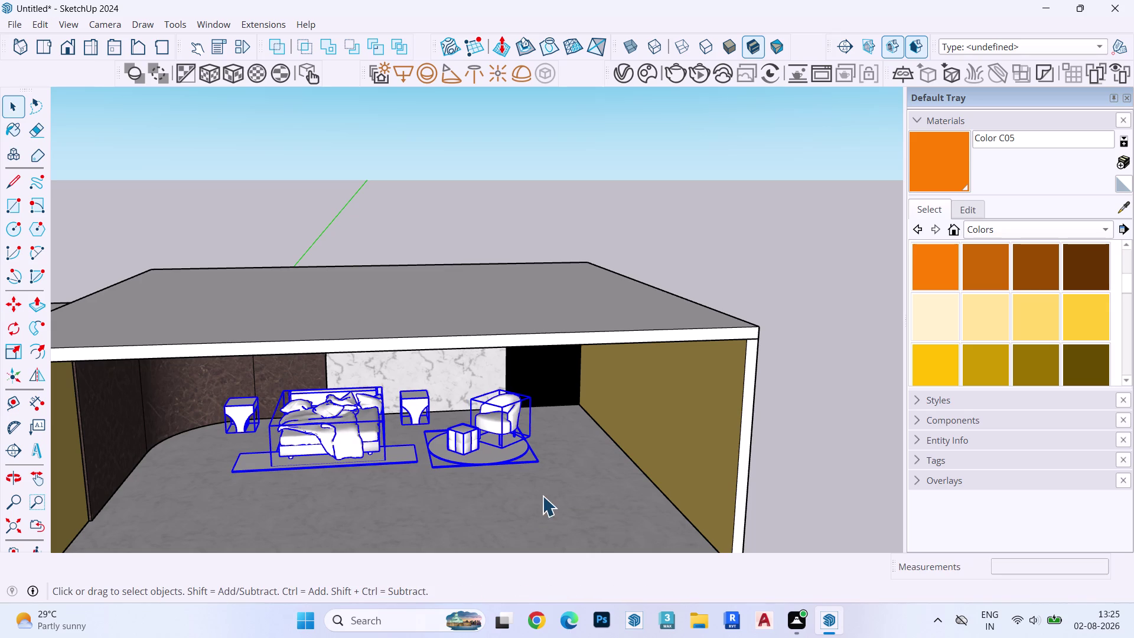
key(Escape)
scroll(down, 3)
Place a guide line 2' in from the right wall's floor edge.
middle_drag(547, 431, 573, 377)
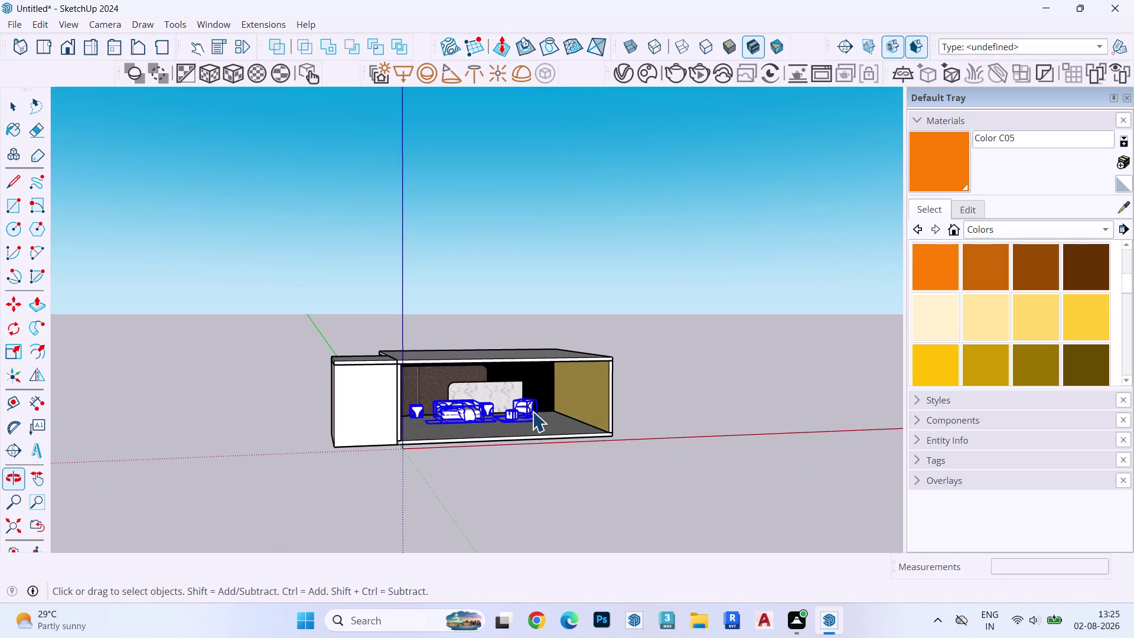
scroll(up, 3)
scroll(down, 3)
scroll(up, 3)
middle_drag(558, 411, 523, 511)
key(r)
scroll(up, 3)
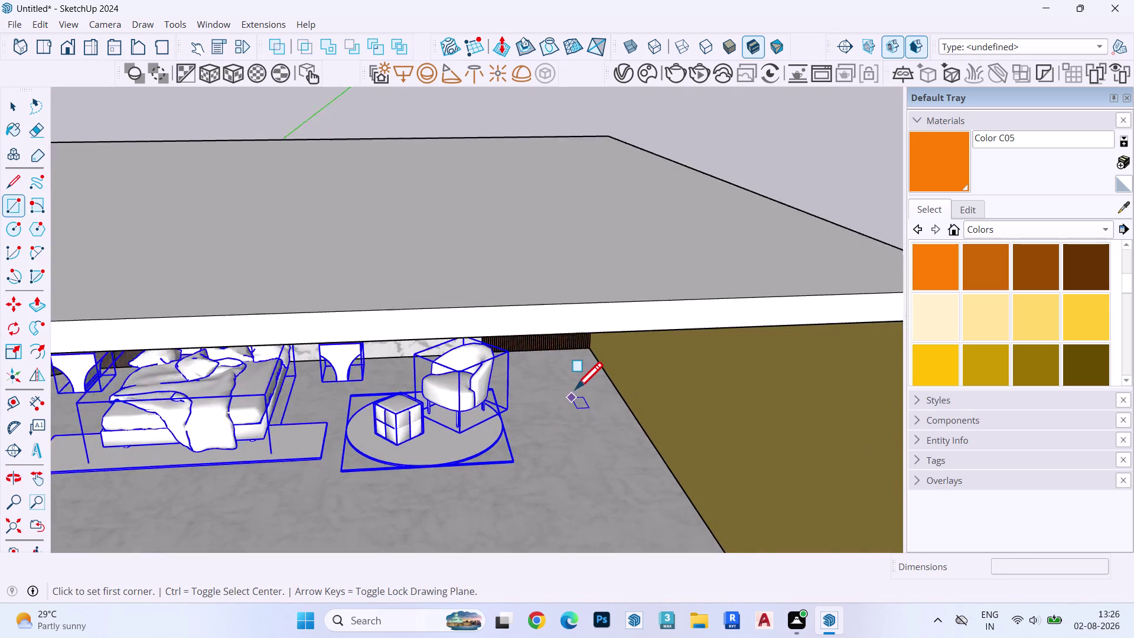
scroll(up, 3)
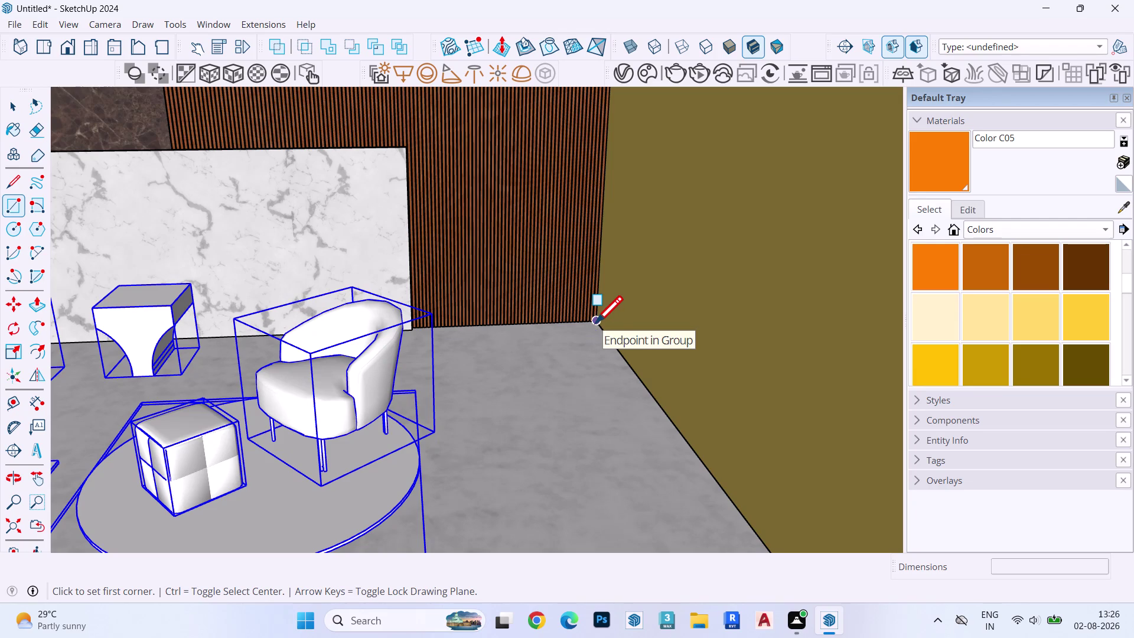
click(595, 323)
scroll(down, 3)
key(space)
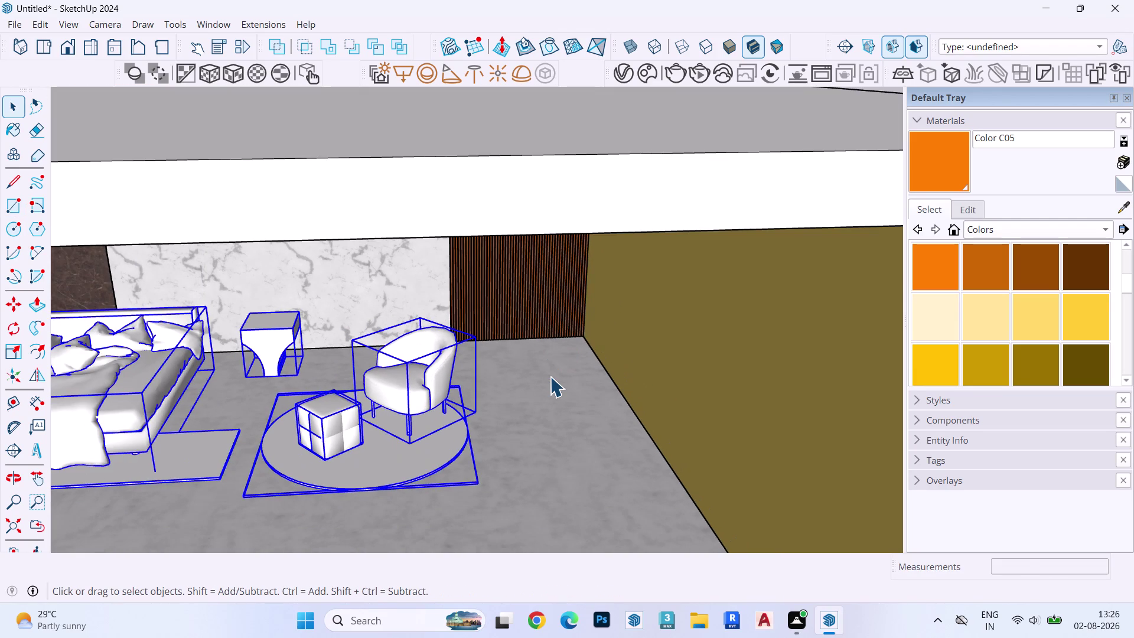
key(t)
click(651, 440)
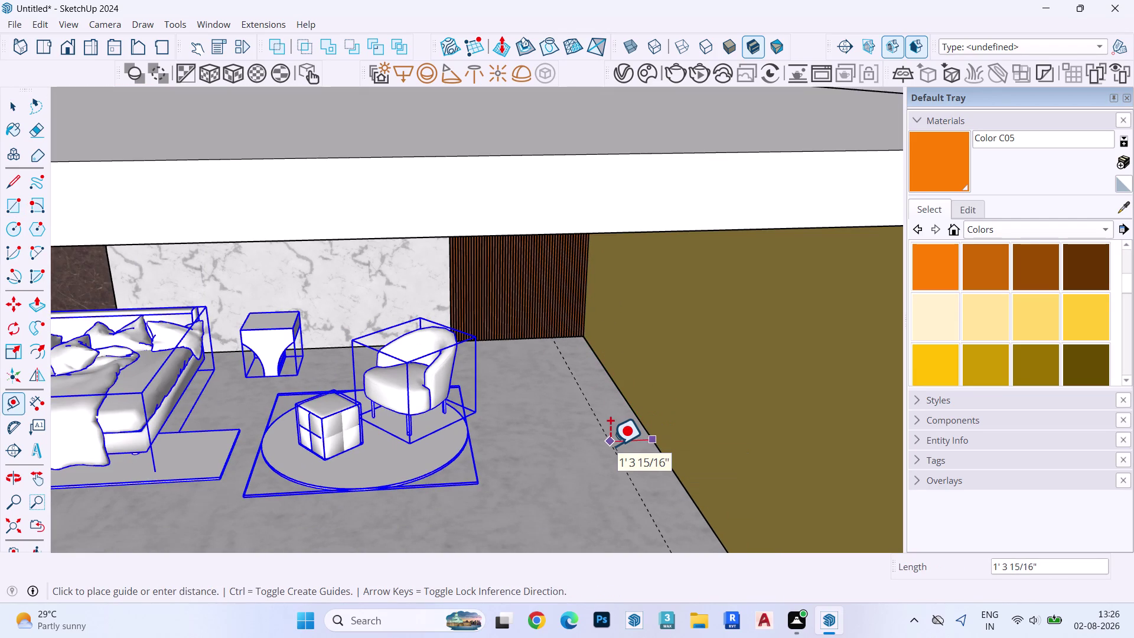
text(2')
key(Return)
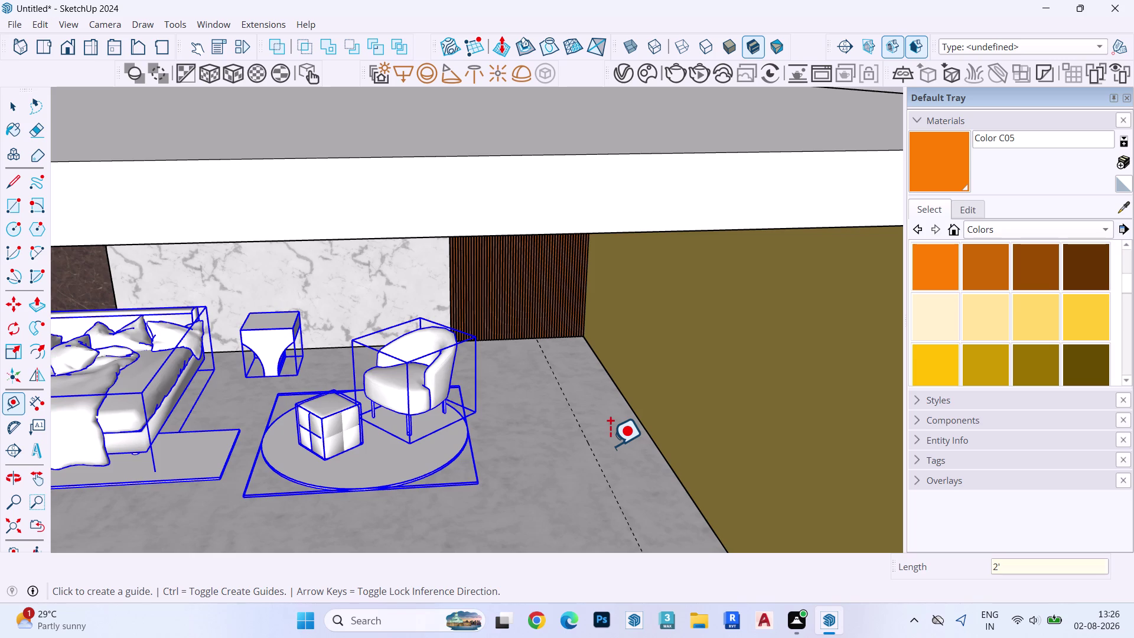
Orbit out above the room, select the roof slab and open its context menu.
scroll(up, 3)
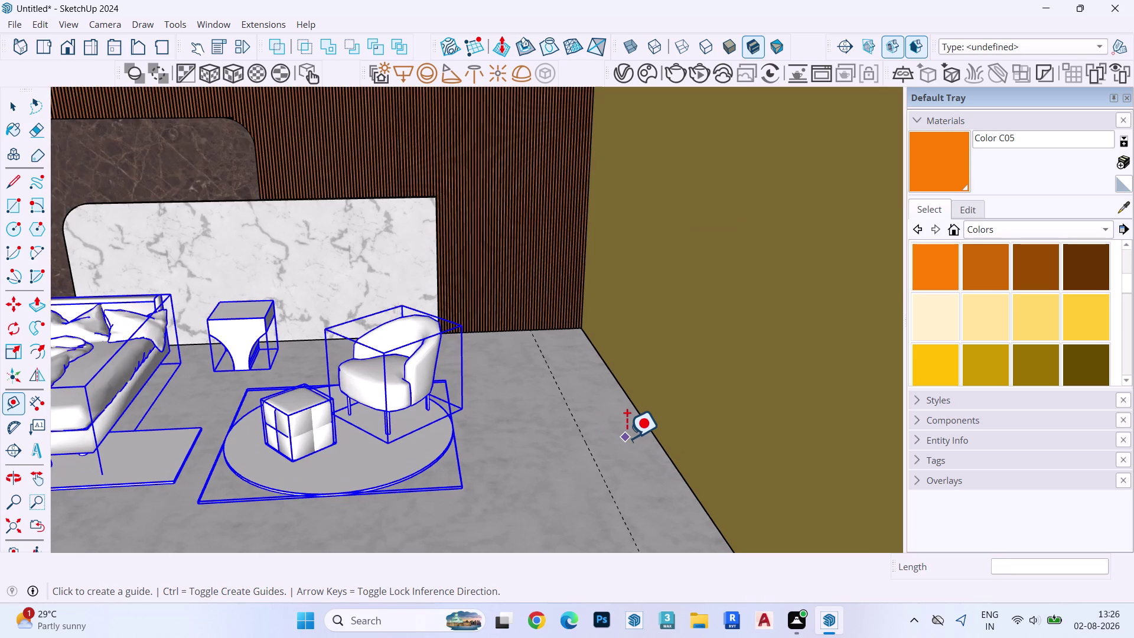
scroll(down, 3)
middle_drag(645, 435, 635, 366)
scroll(down, 3)
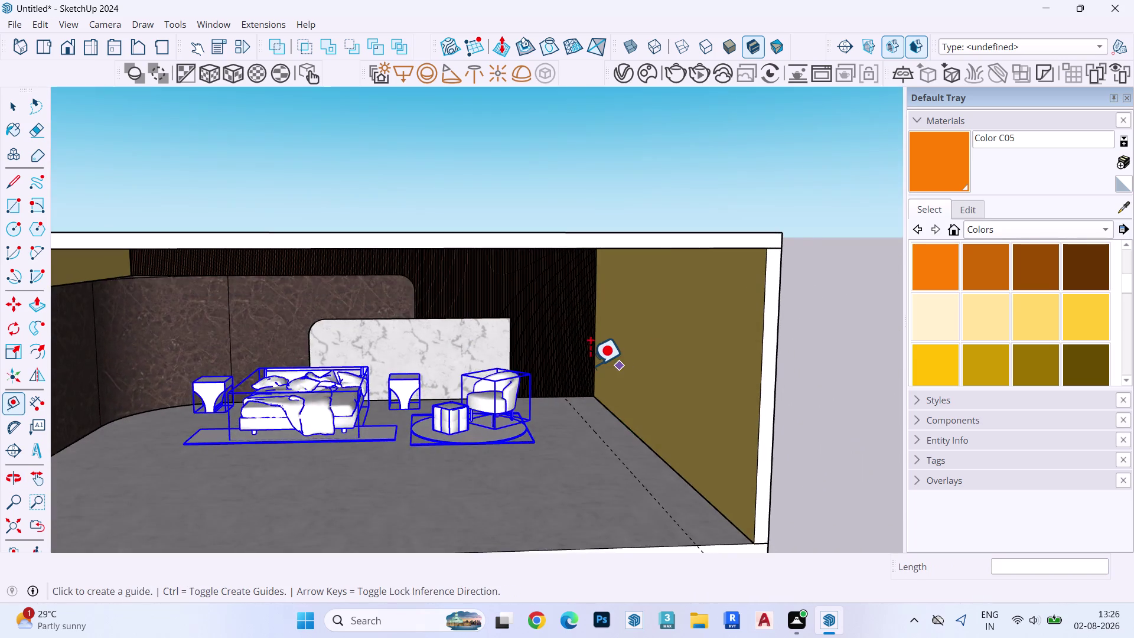
middle_drag(587, 368, 602, 391)
scroll(up, 3)
scroll(down, 3)
scroll(up, 3)
middle_drag(604, 392, 663, 400)
key(space)
scroll(down, 3)
click(475, 304)
right_click(474, 303)
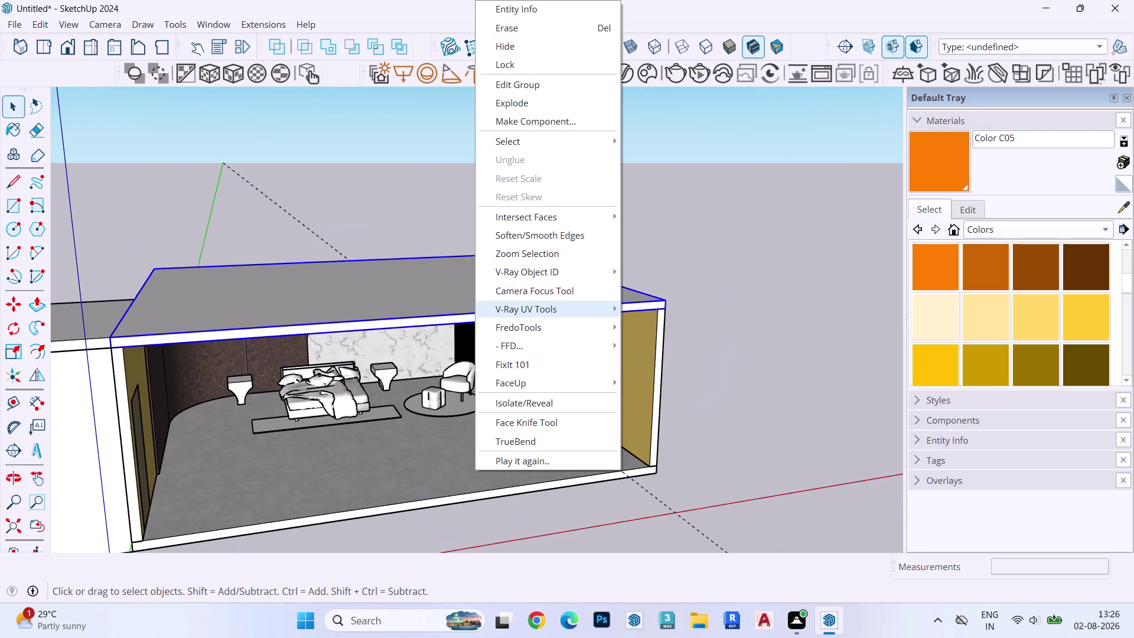
click(545, 400)
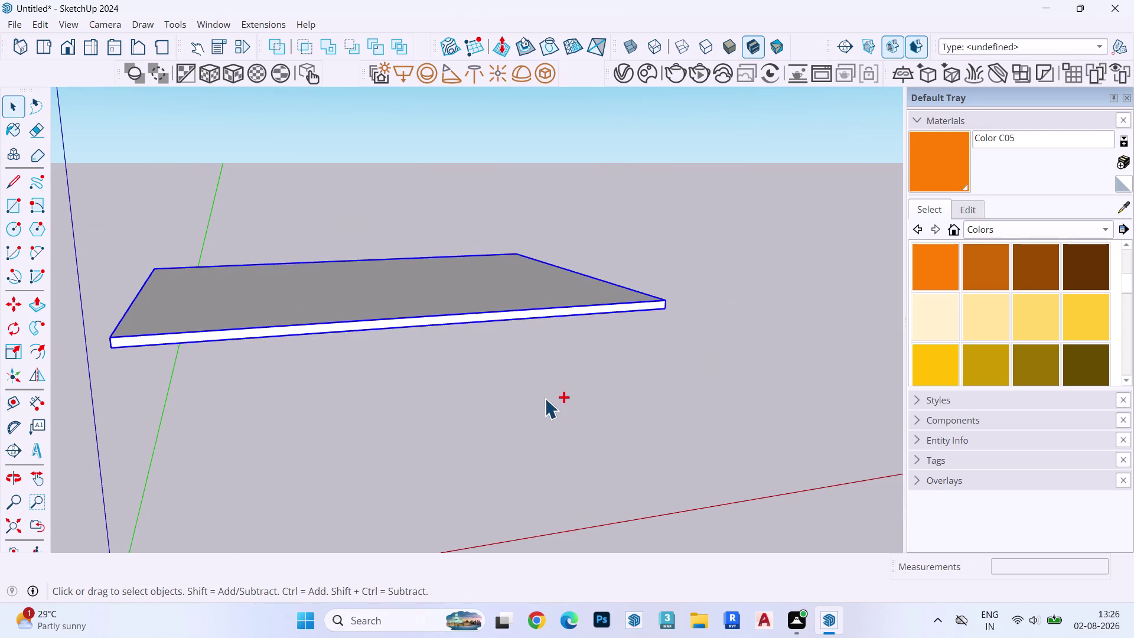
key(ctrl+z)
key(Escape)
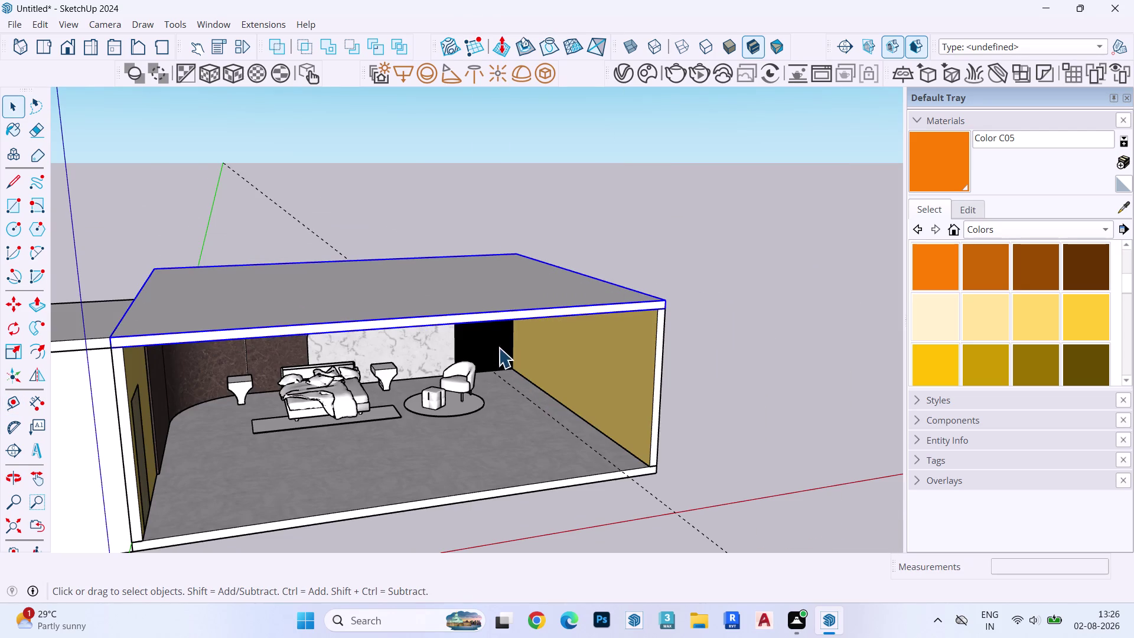
double_click(511, 406)
key(Escape)
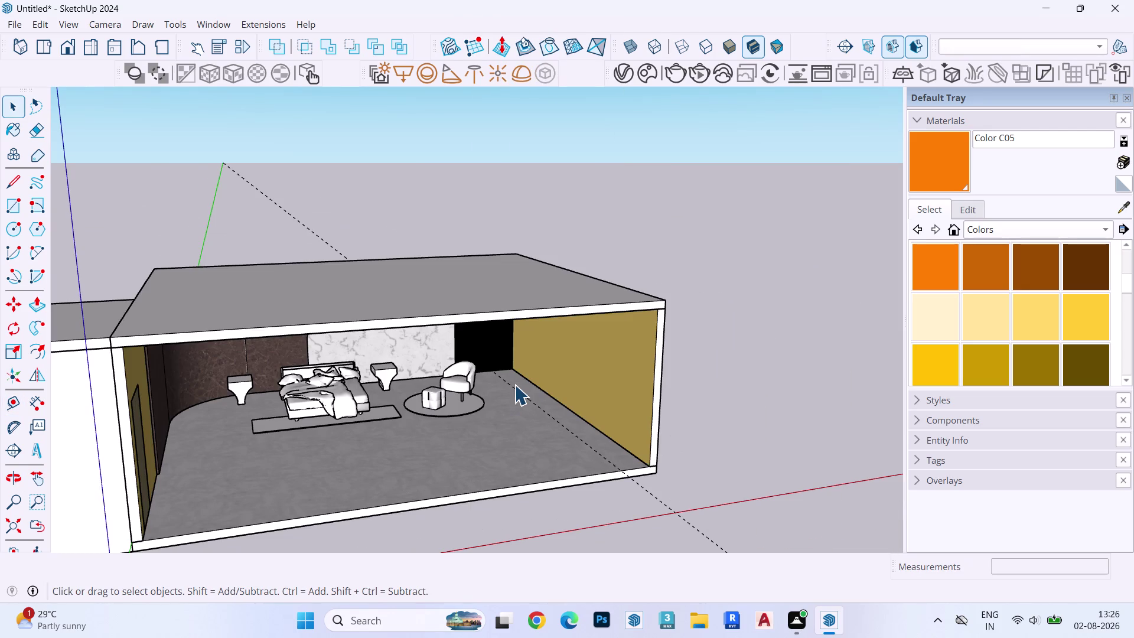
scroll(up, 3)
key(r)
Draw a 2' by 15' rectangle from the floor corner at the yellow wall.
click(516, 360)
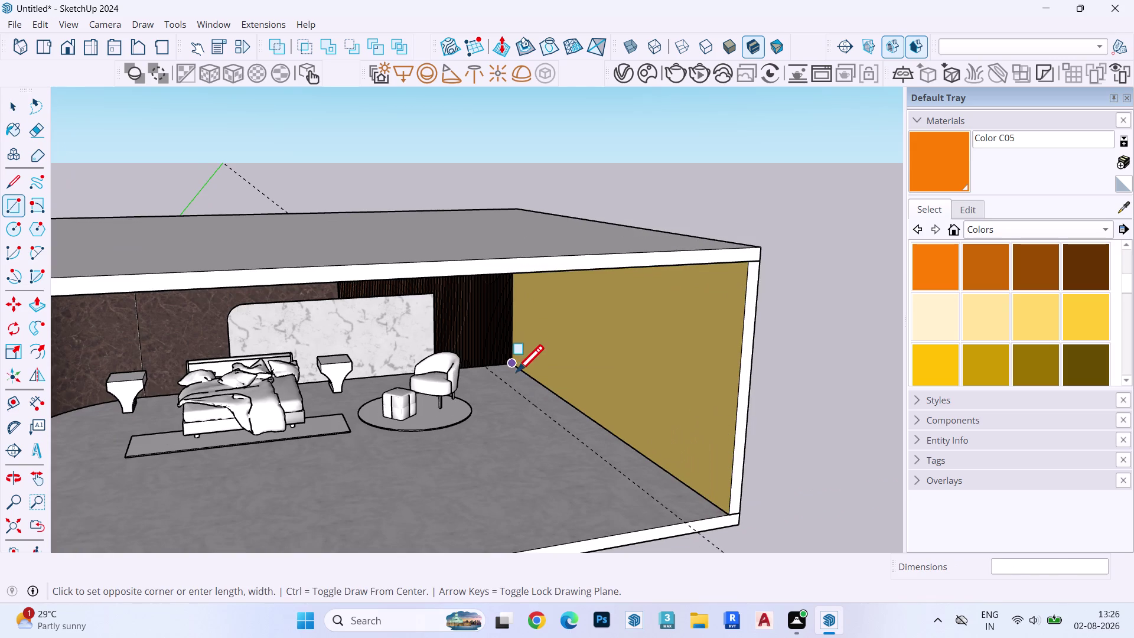
key(space)
text(r)
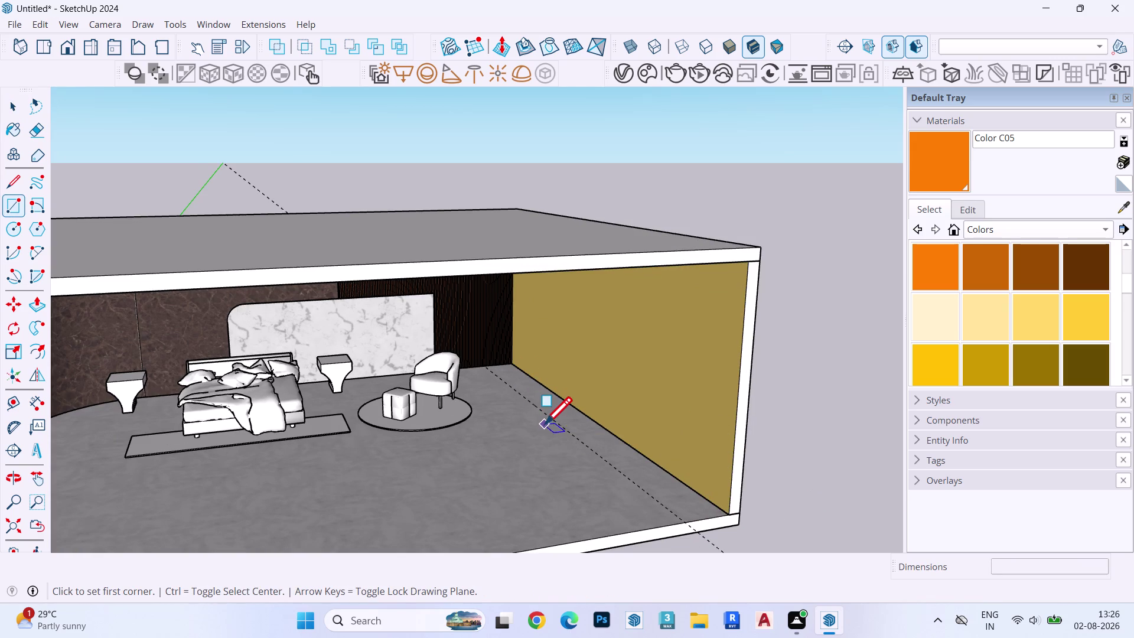
click(516, 364)
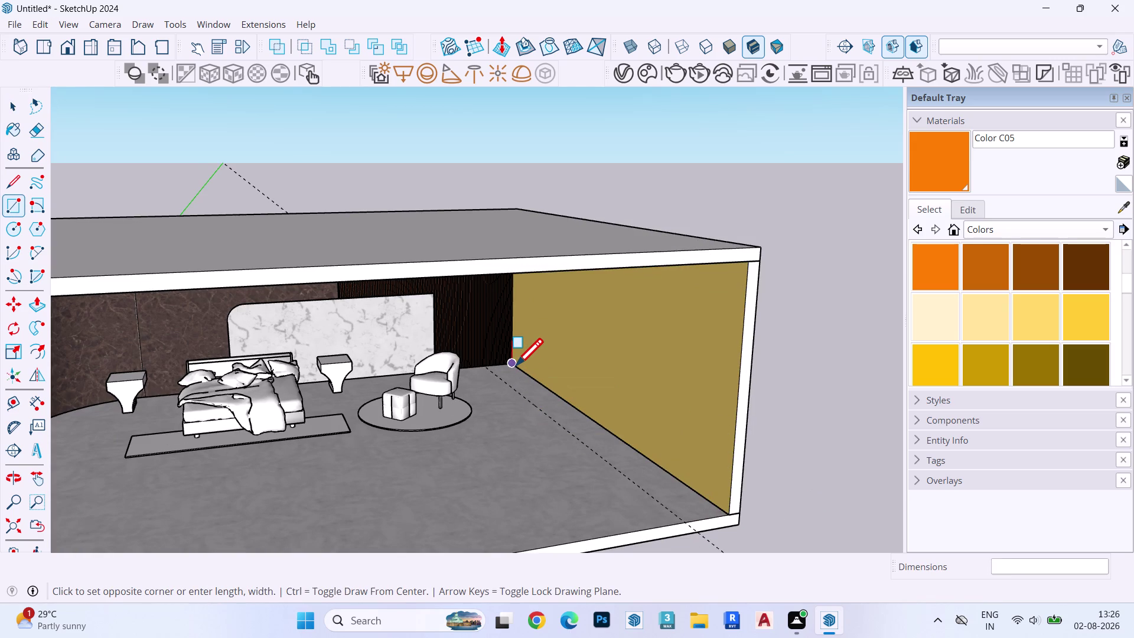
key(Up)
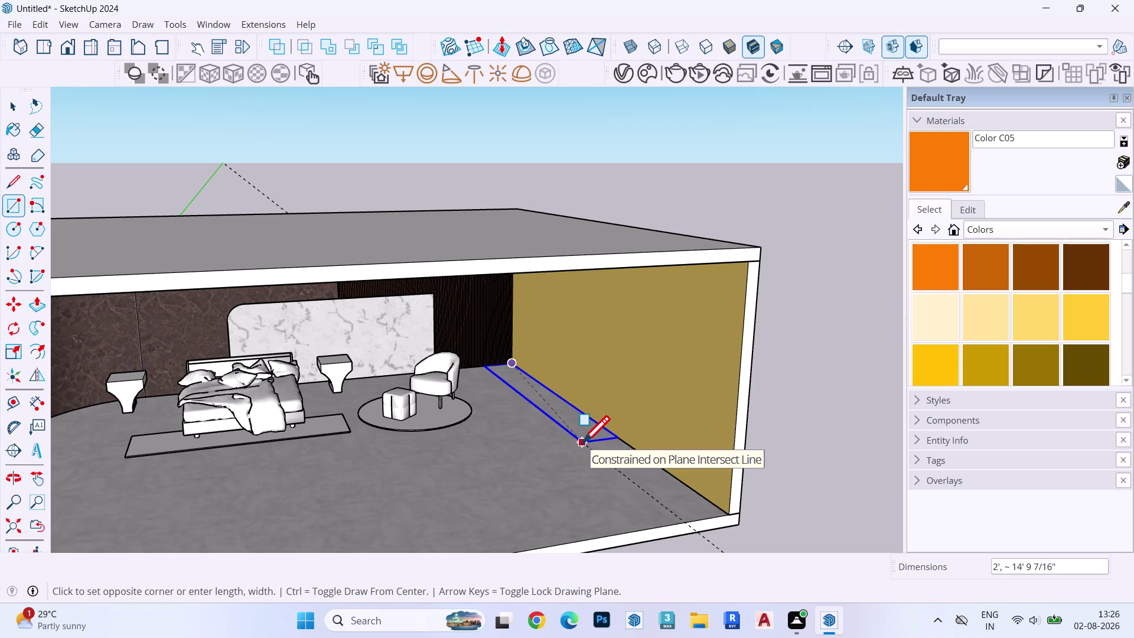
text(2')
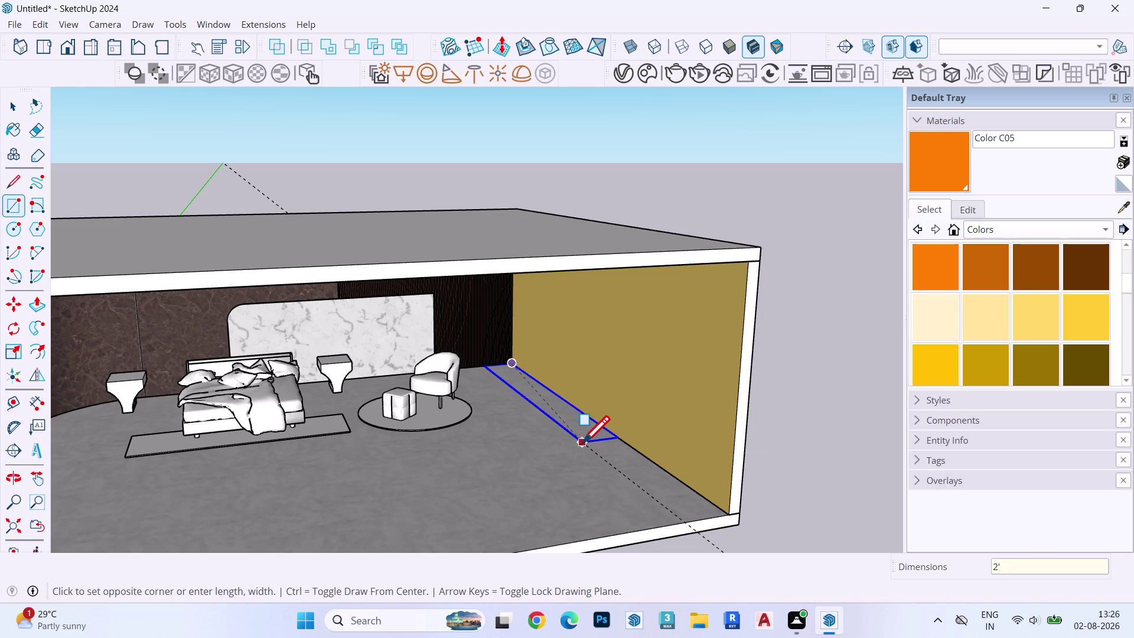
text(,)
text(15')
key(Return)
key(space)
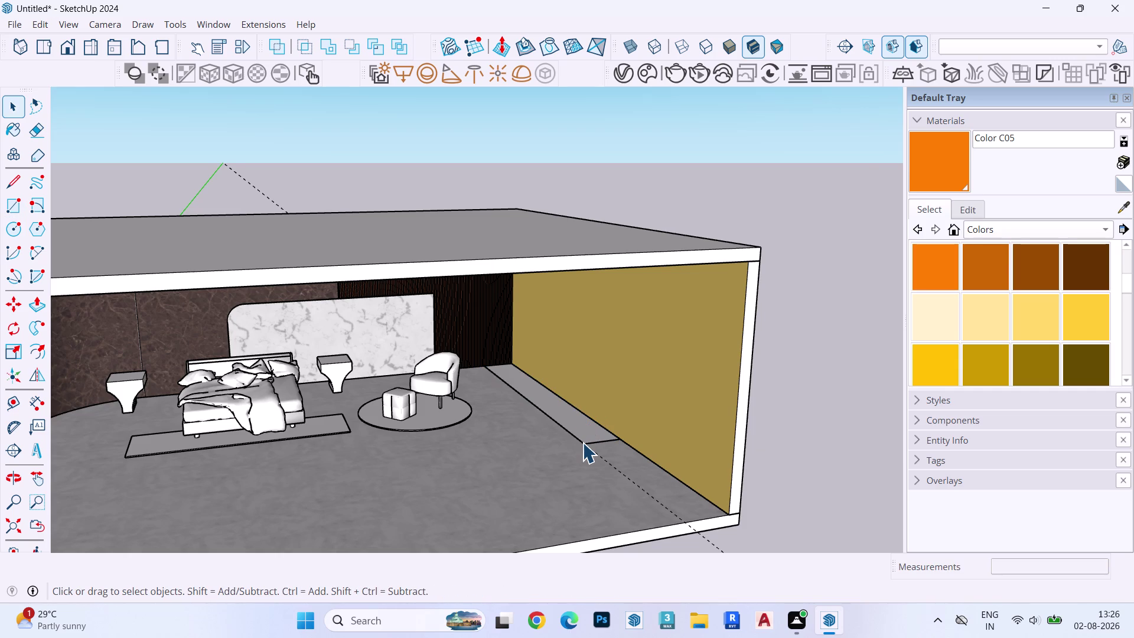
Push/pull the floor rectangle up 1 inch into a slab.
scroll(up, 3)
double_click(574, 422)
key(p)
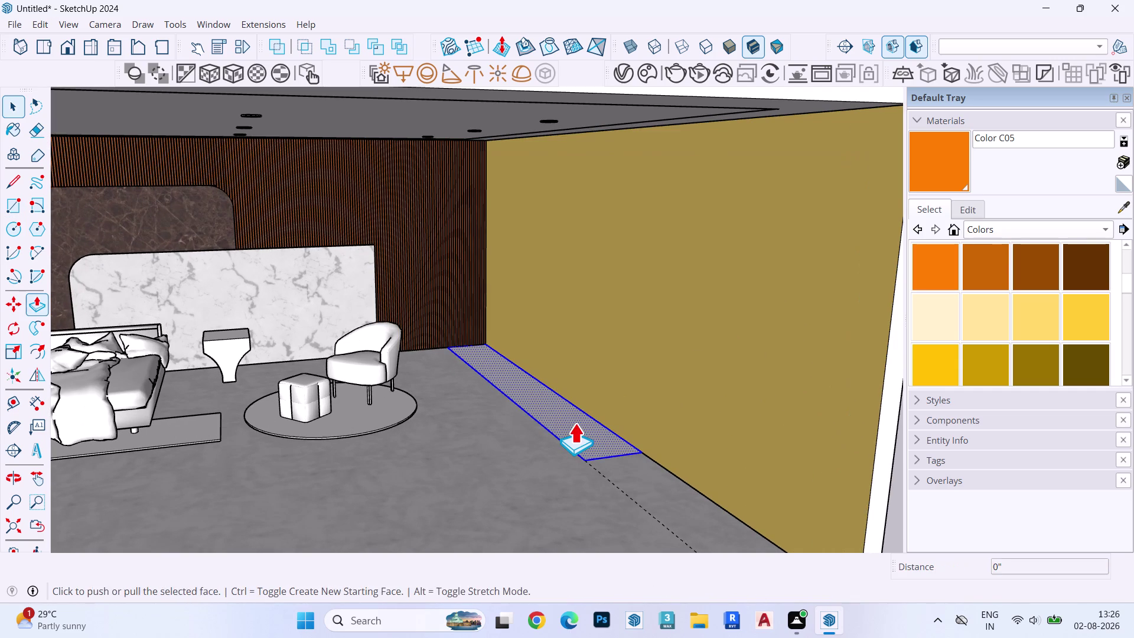
click(574, 423)
text(1)
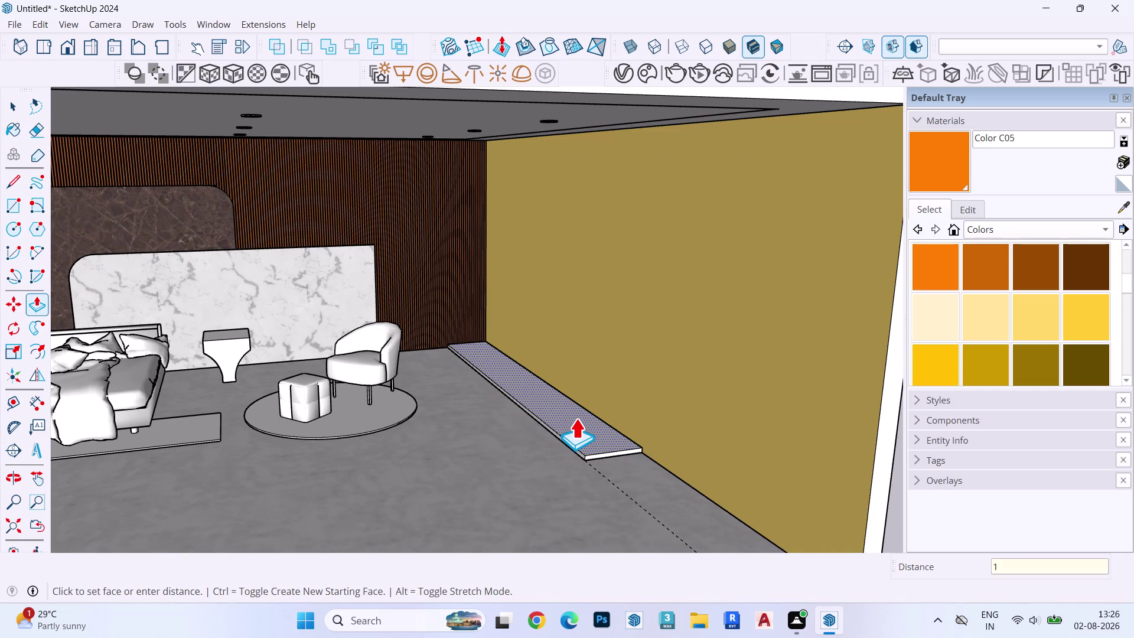
text(")
key(Return)
Try pulling the slab's narrow side face out 0.25 inch, then undo it.
scroll(up, 3)
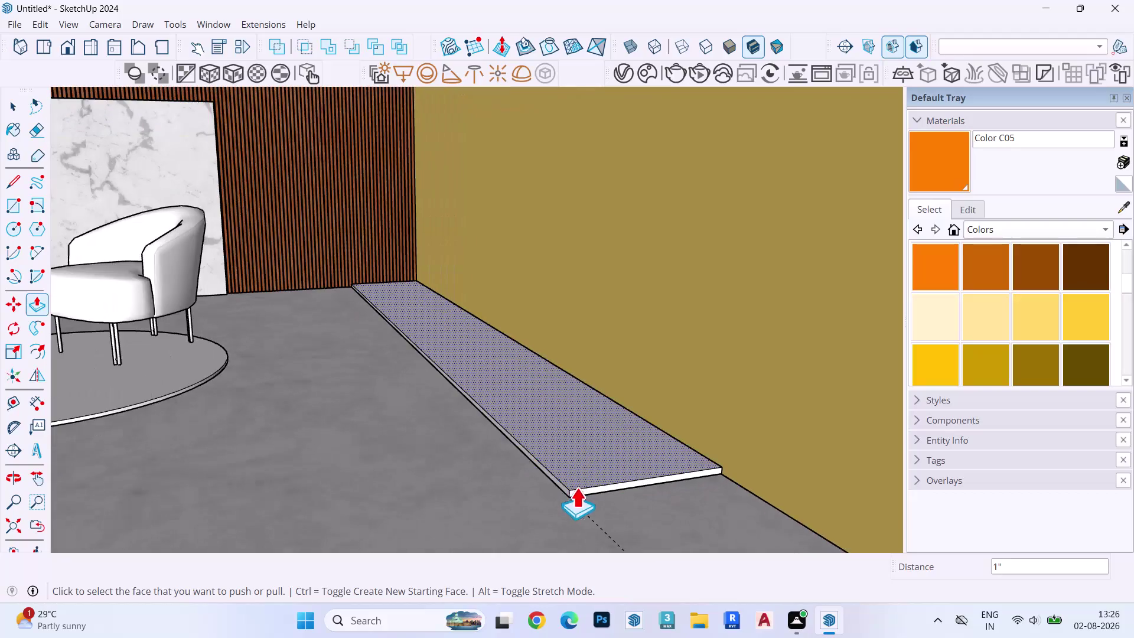
scroll(up, 3)
key(space)
click(563, 479)
scroll(up, 3)
scroll(down, 3)
scroll(up, 3)
click(561, 481)
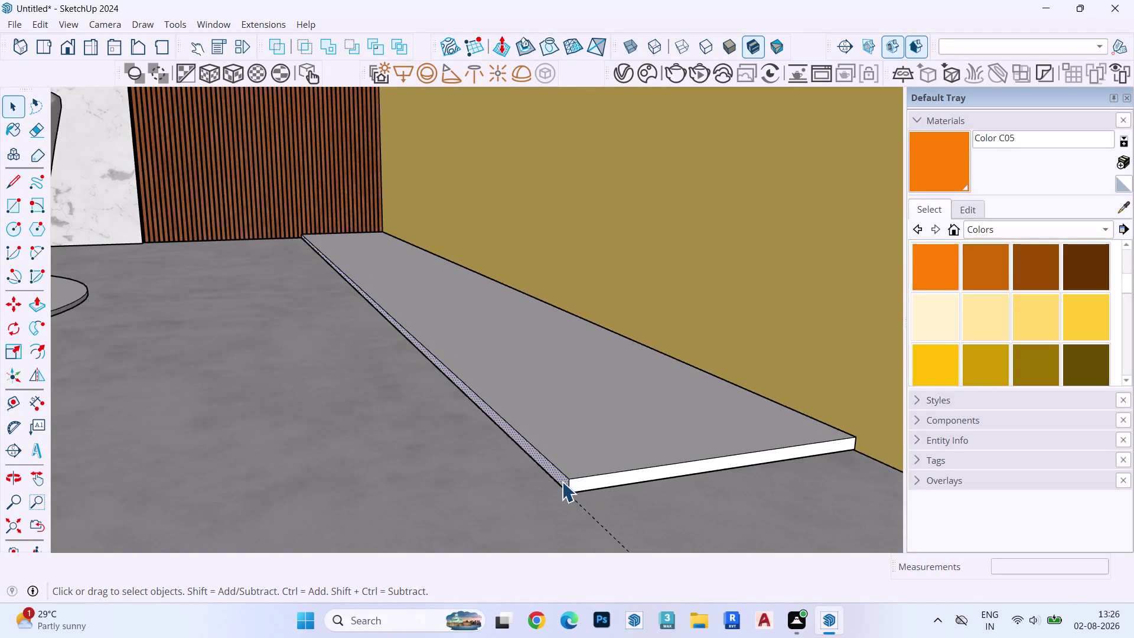
key(p)
click(562, 481)
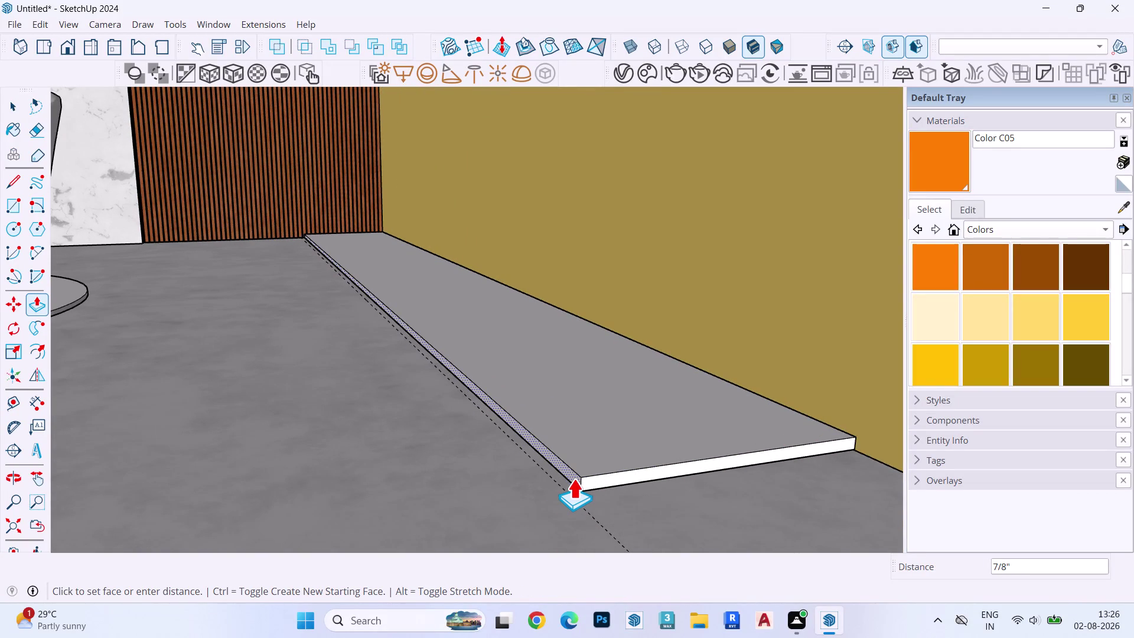
text(.25)
key(Return)
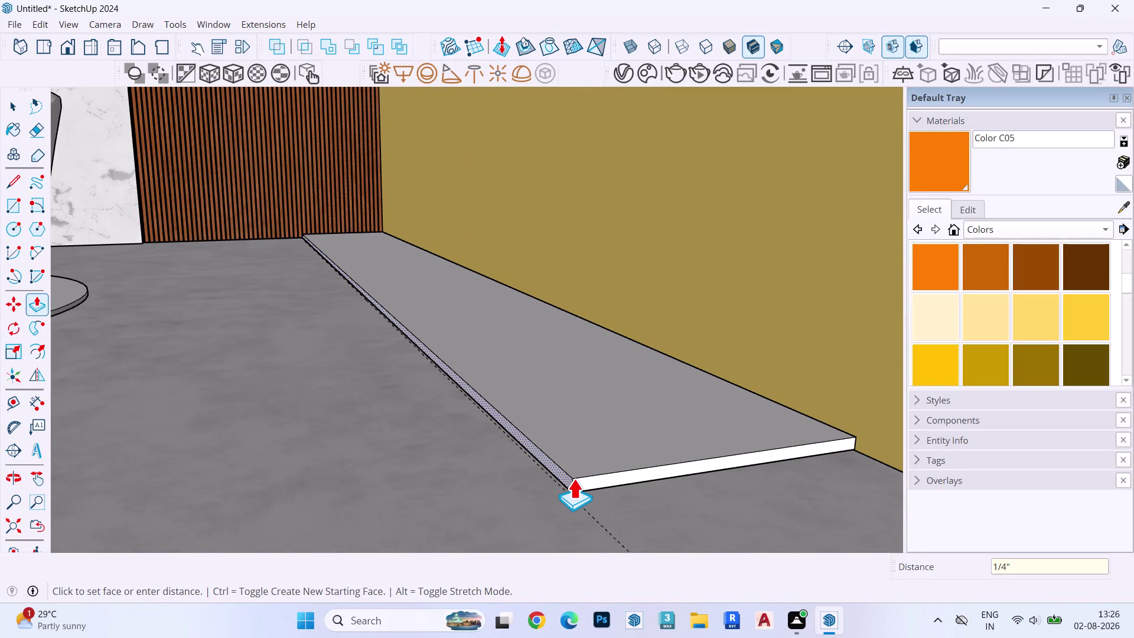
key(ctrl+z)
Pull the narrow side face out 1 inch, then undo it.
click(559, 479)
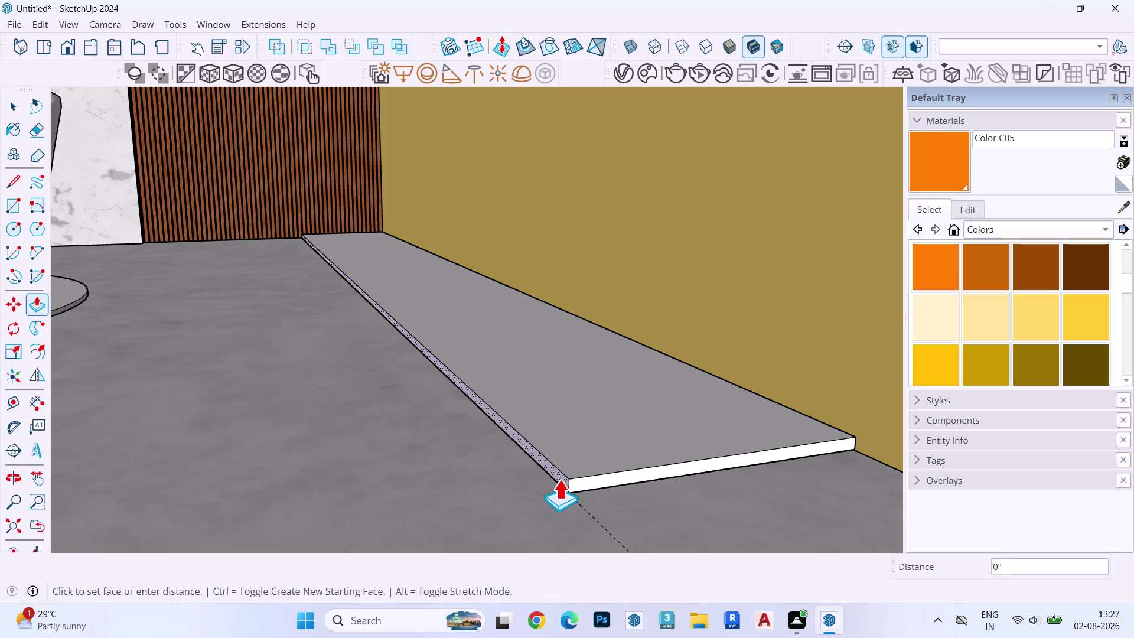
text(1")
key(Return)
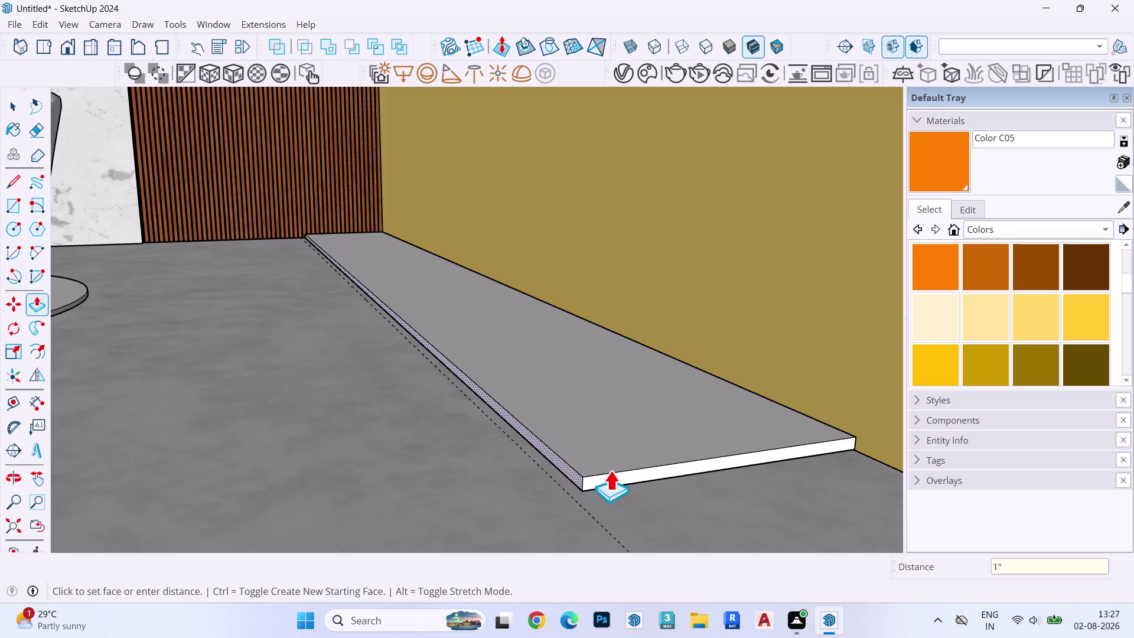
key(space)
key(ctrl+z)
Pull the slab's long side face outward by 1 inch.
double_click(611, 453)
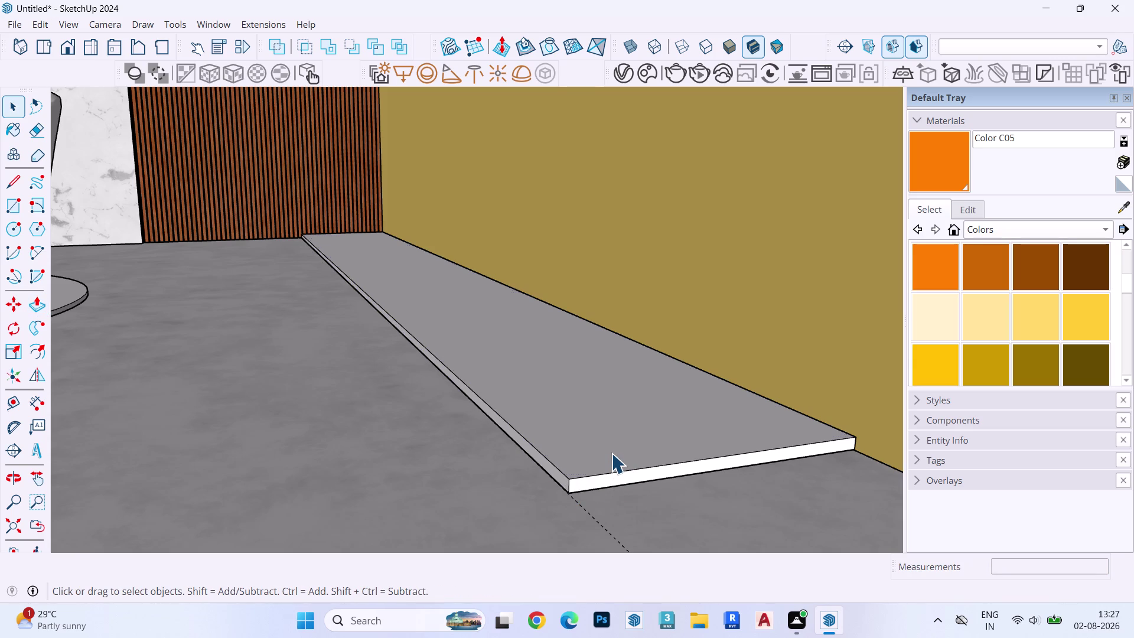
key(ctrl+c)
click(559, 484)
scroll(up, 3)
click(562, 482)
key(p)
click(563, 481)
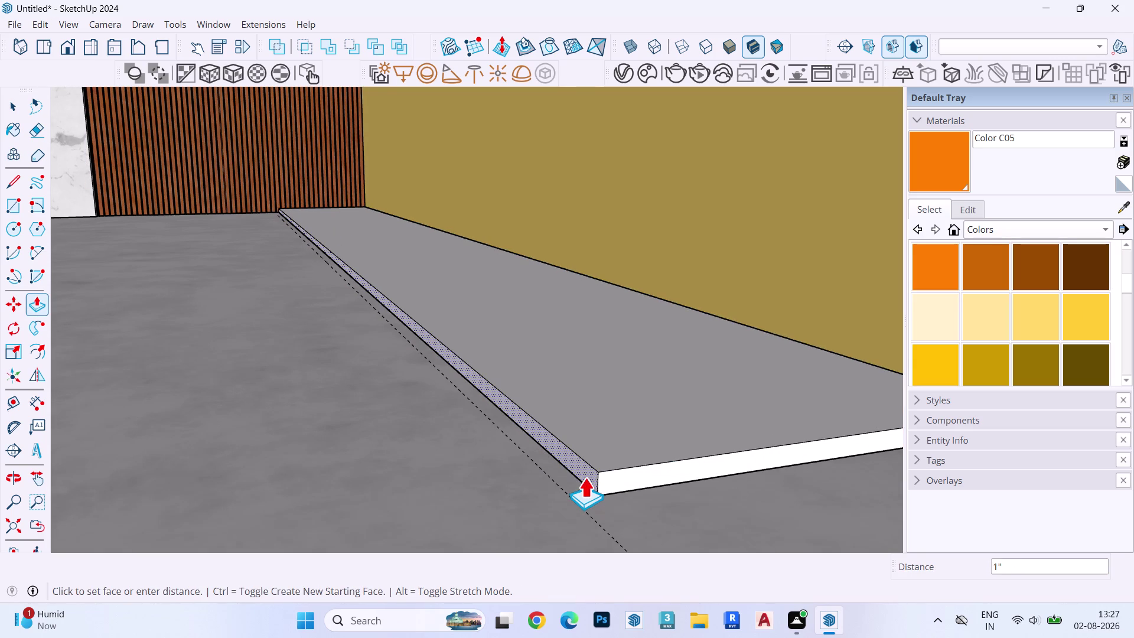
text(1")
key(Return)
key(space)
Select the entire slab and make it a group.
click(612, 405)
triple_click(612, 405)
double_click(612, 405)
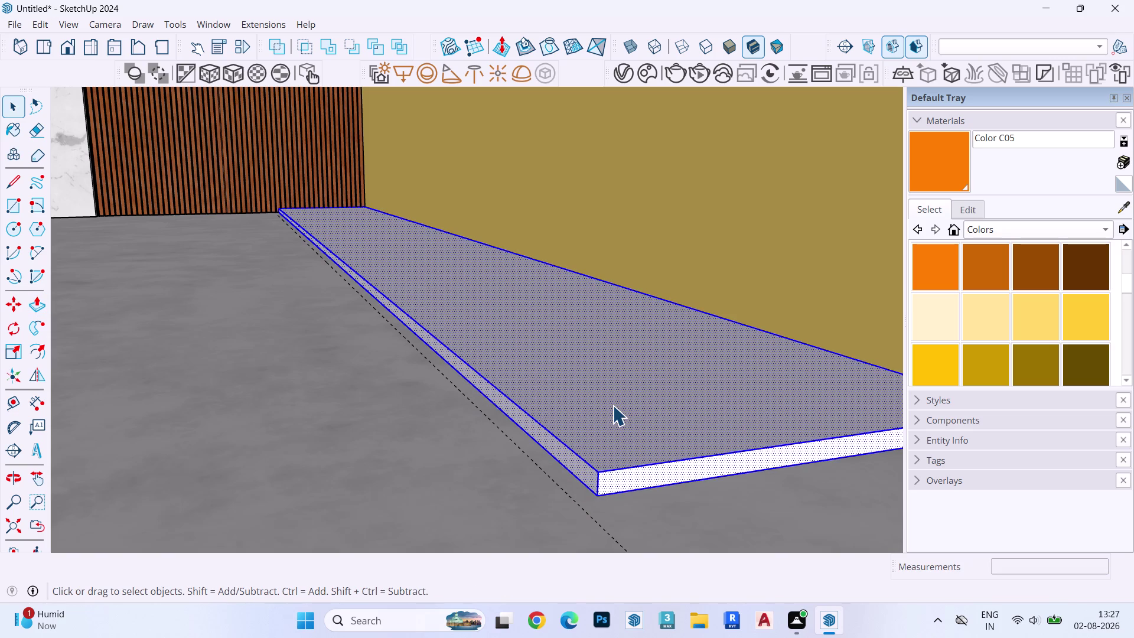
key(n)
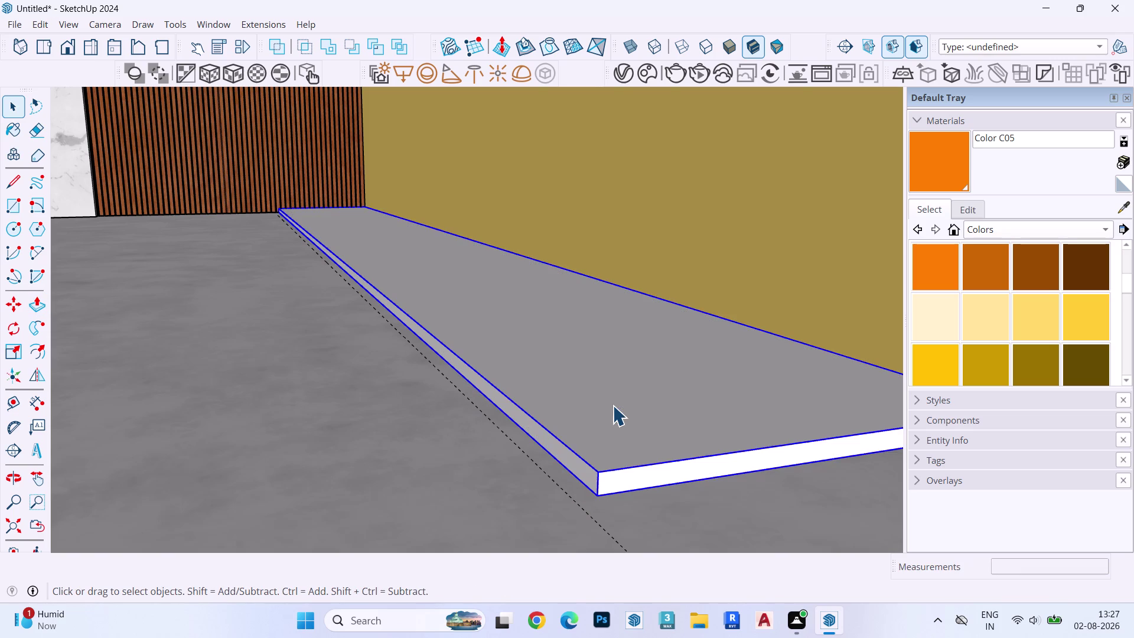
click(36, 29)
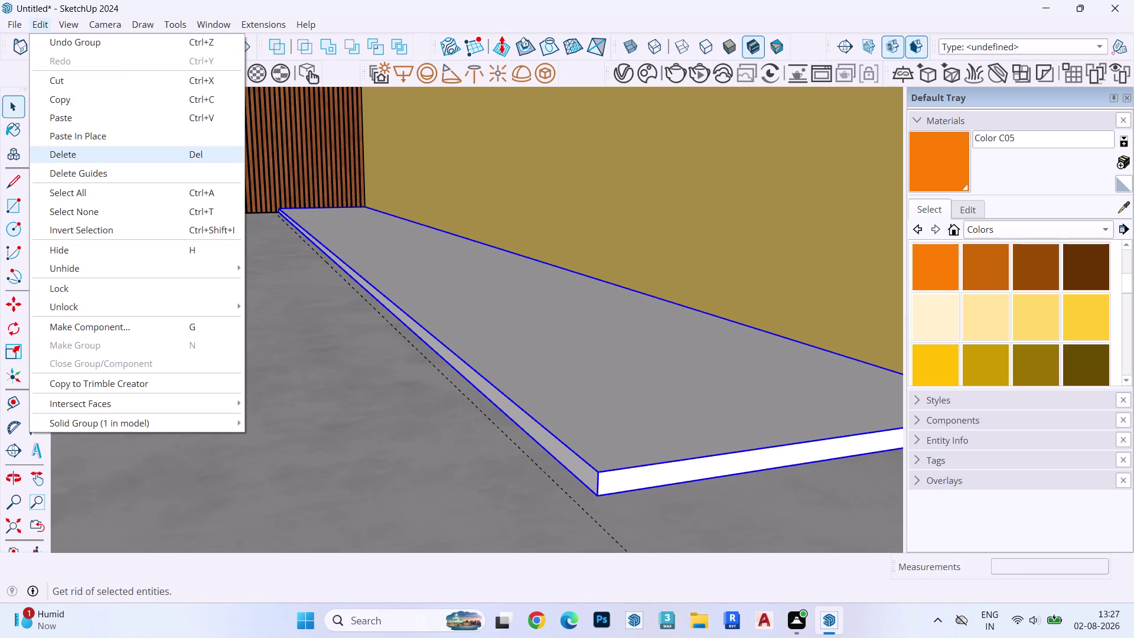
click(96, 141)
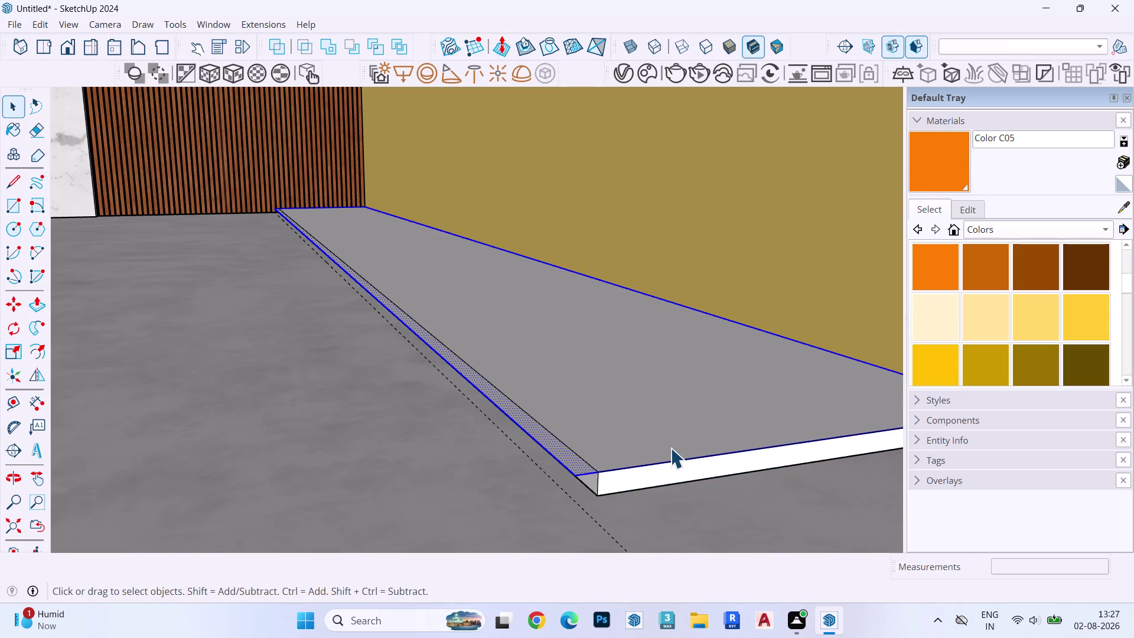
Inside the slab group, push/pull the top face up 7 feet.
double_click(667, 435)
key(Escape)
triple_click(568, 460)
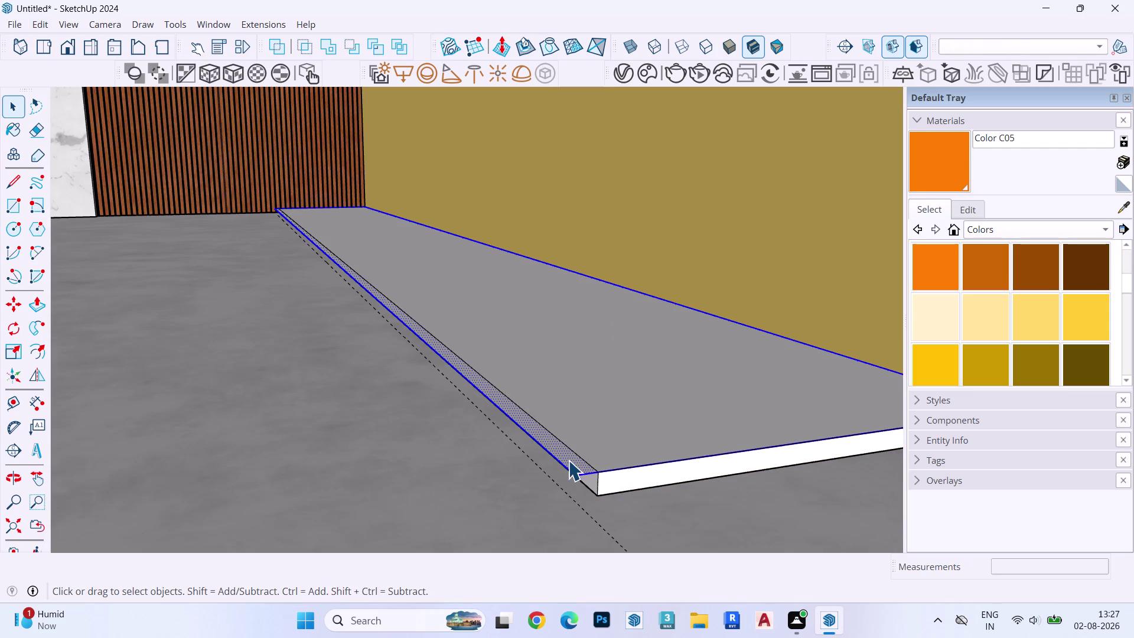
key(n)
double_click(568, 460)
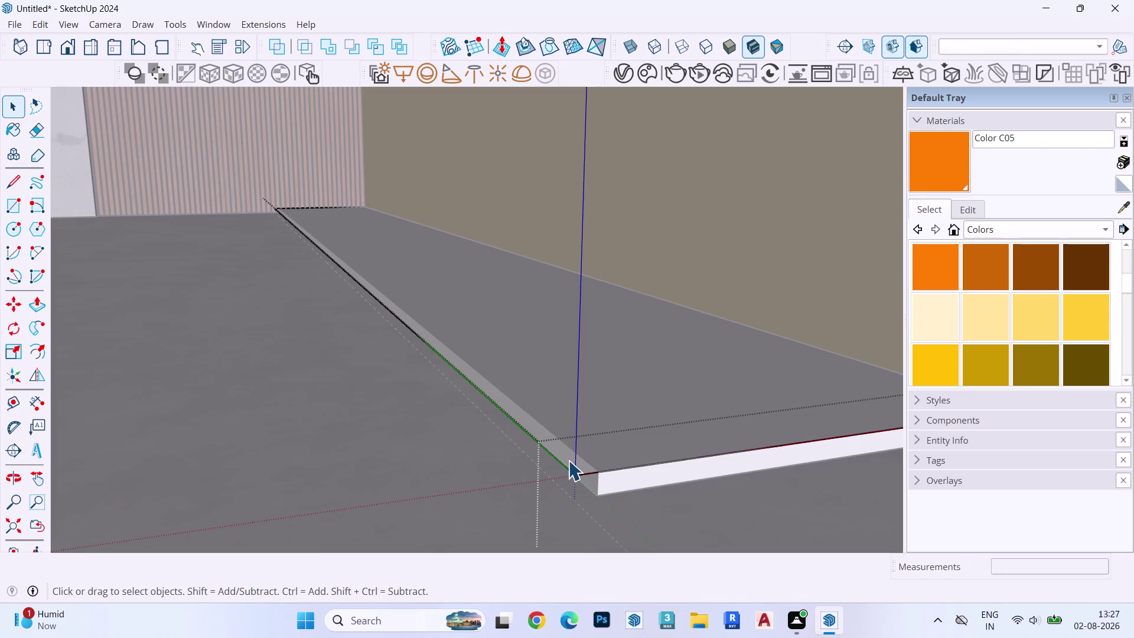
key(p)
click(568, 460)
text(7)
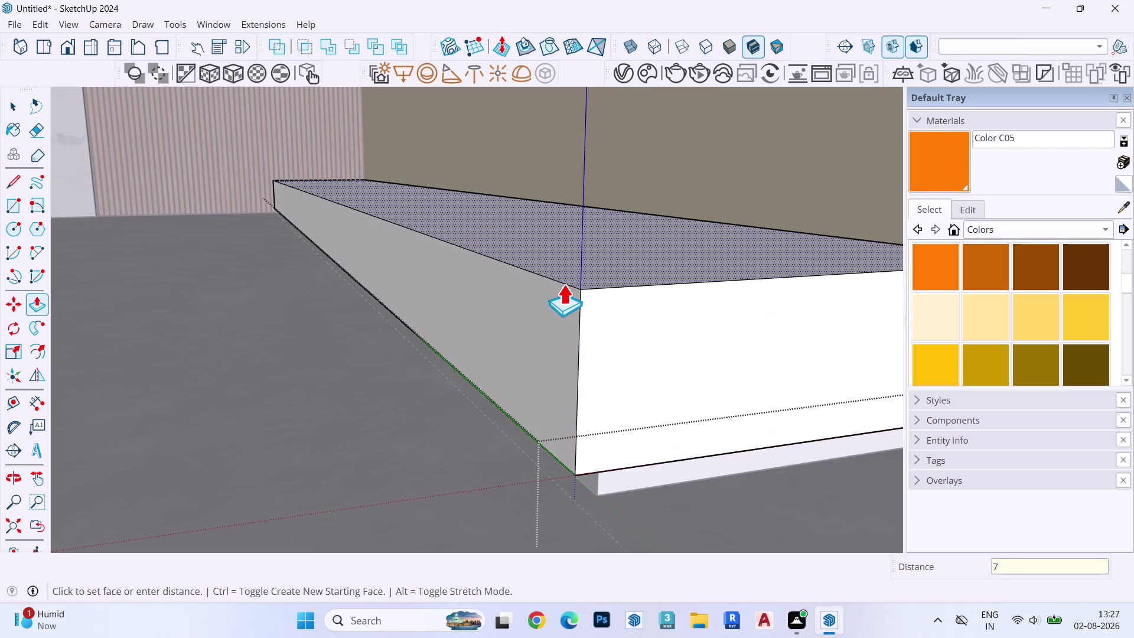
text(')
key(Return)
key(space)
key(Escape)
key(grave)
Orbit around the tall box to face its front and select the front face.
scroll(down, 3)
scroll(up, 3)
scroll(down, 3)
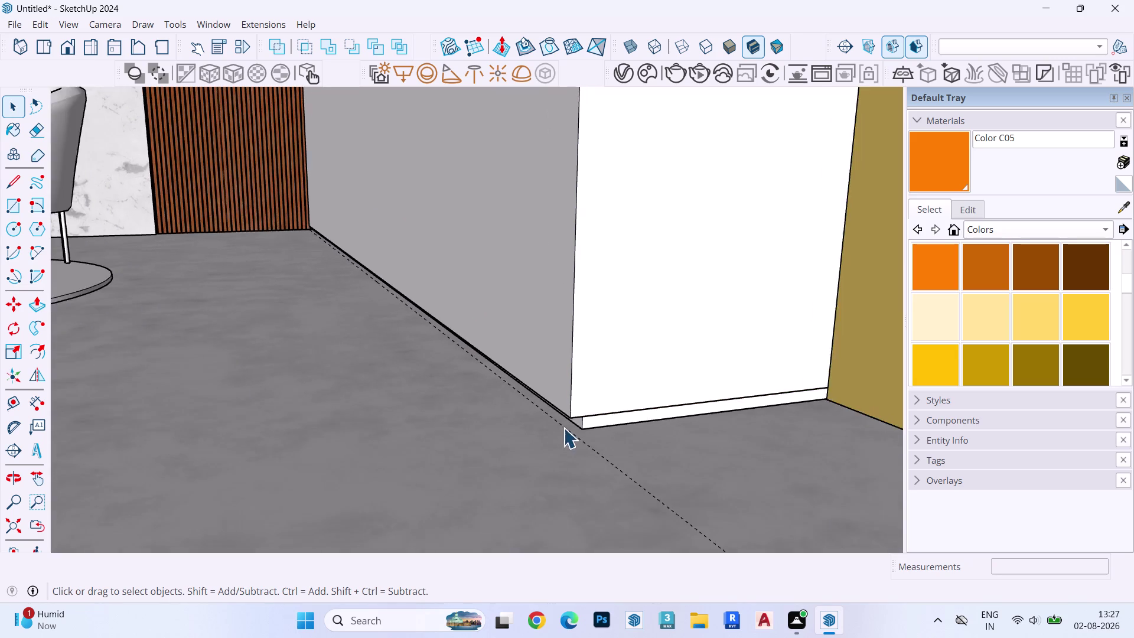
scroll(down, 3)
scroll(up, 3)
scroll(down, 3)
scroll(up, 3)
scroll(down, 3)
middle_drag(504, 405, 510, 409)
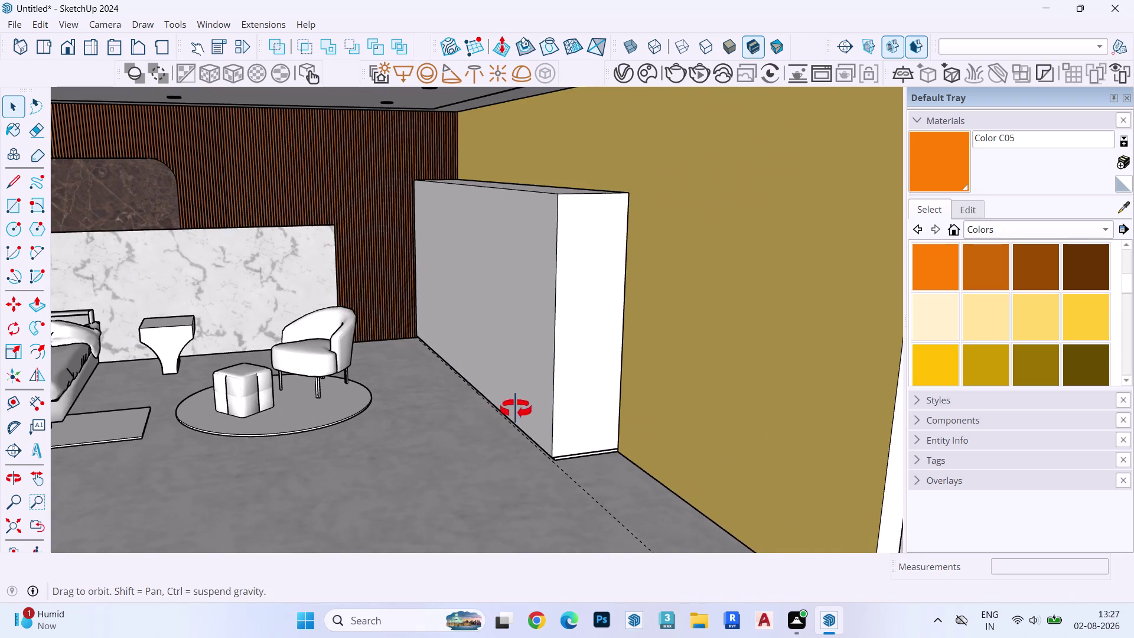
middle_drag(510, 409, 601, 410)
scroll(up, 3)
middle_drag(521, 286, 825, 285)
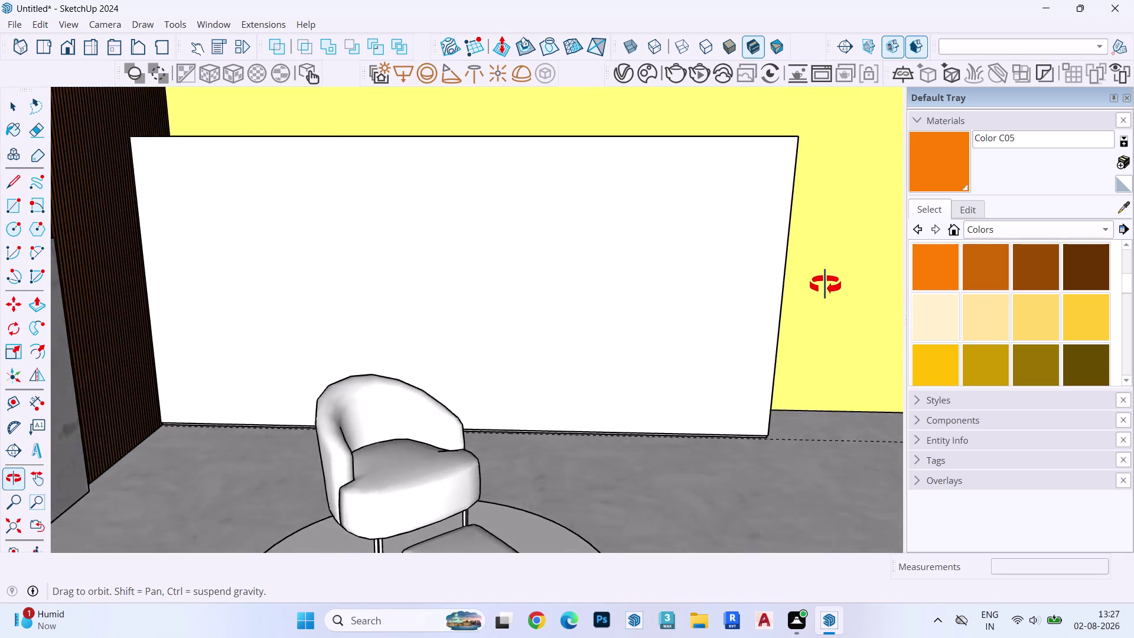
middle_drag(825, 285, 834, 270)
double_click(455, 254)
Divide the box front's top edge into 3 equal segments.
click(442, 231)
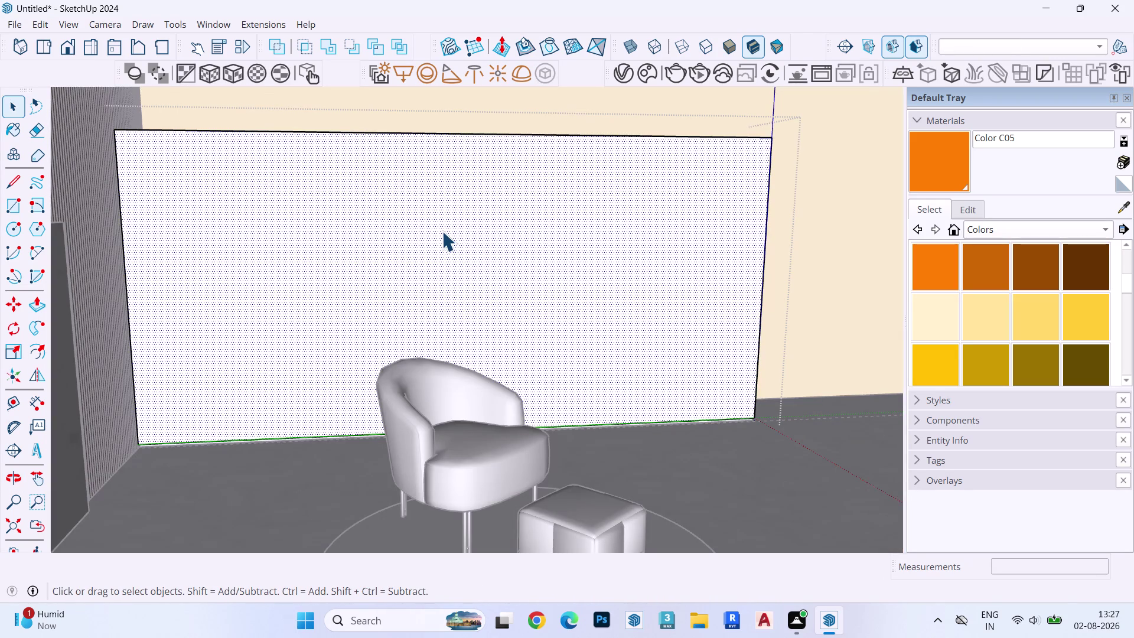
key(t)
key(space)
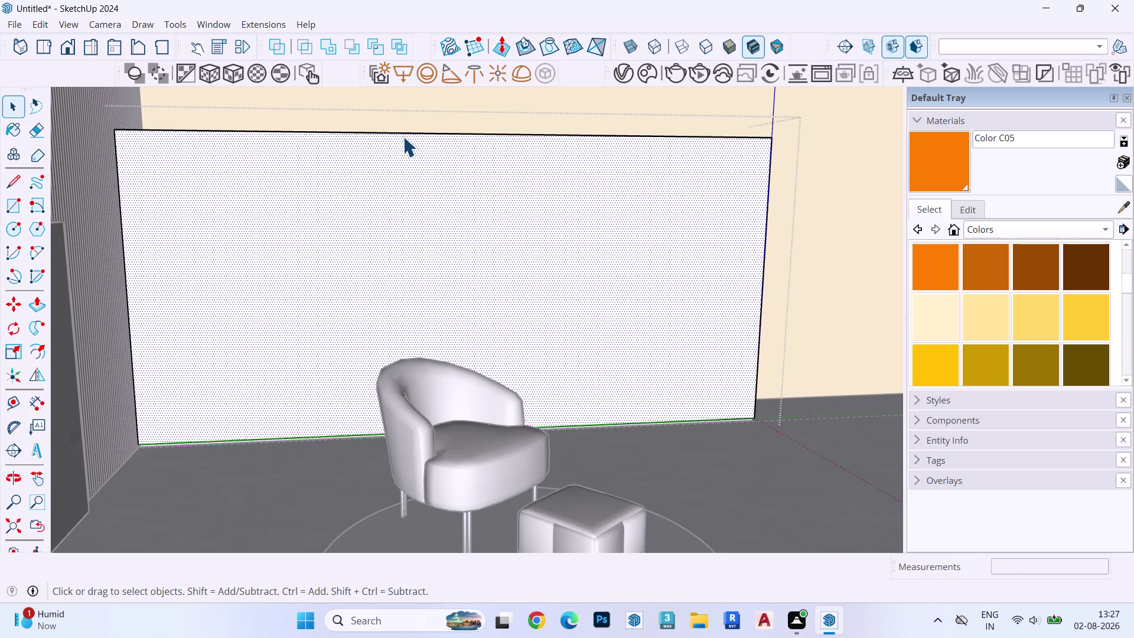
click(406, 129)
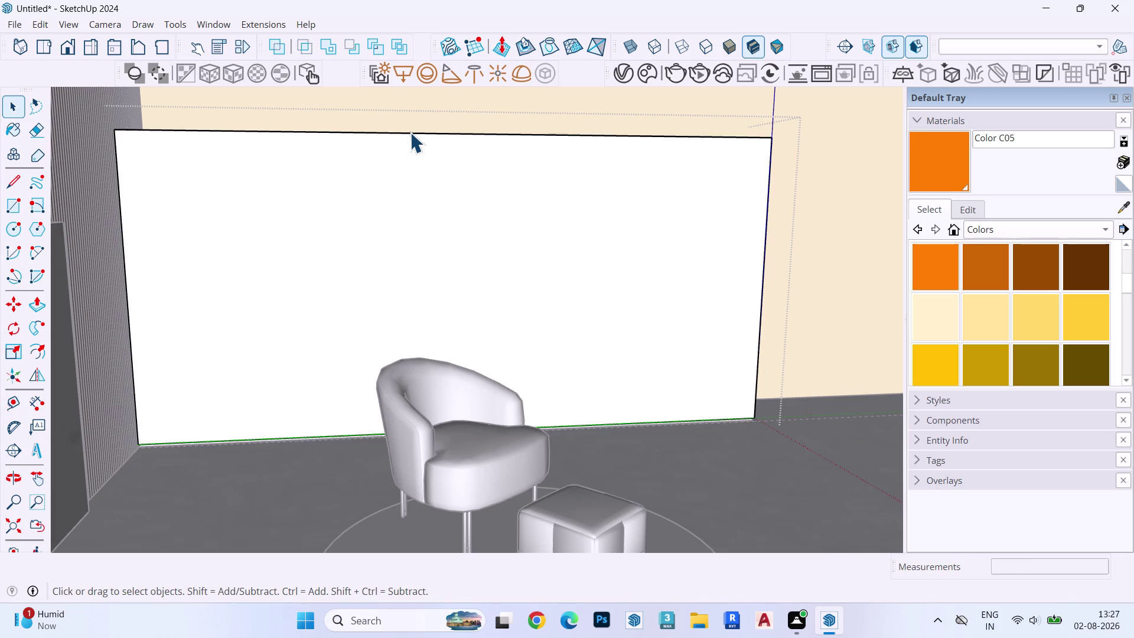
click(410, 133)
right_click(410, 132)
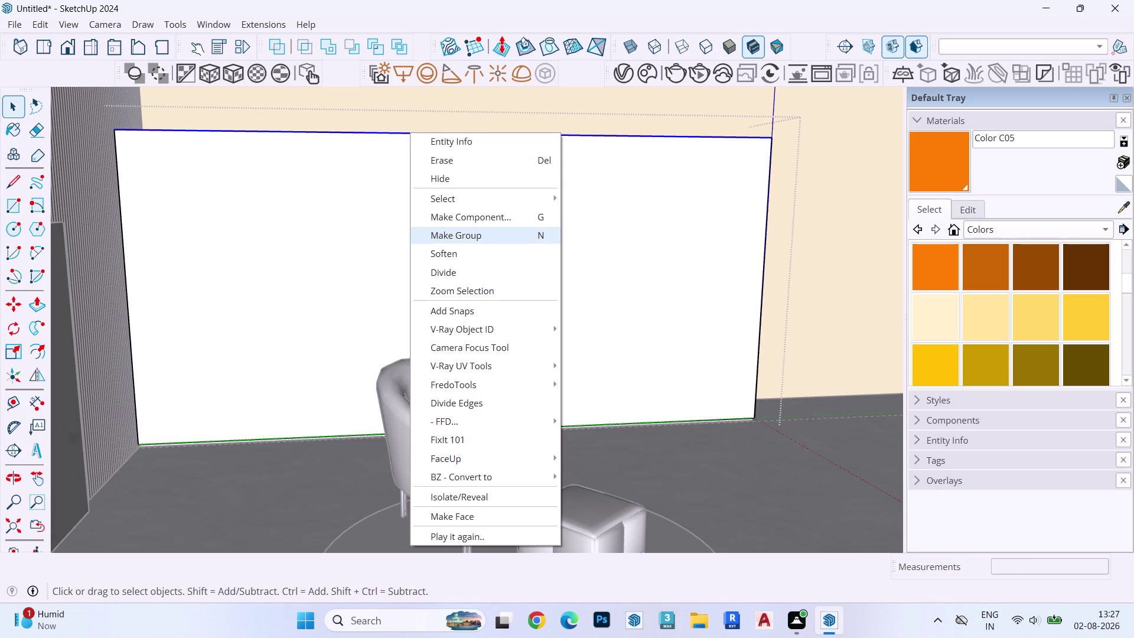
click(479, 277)
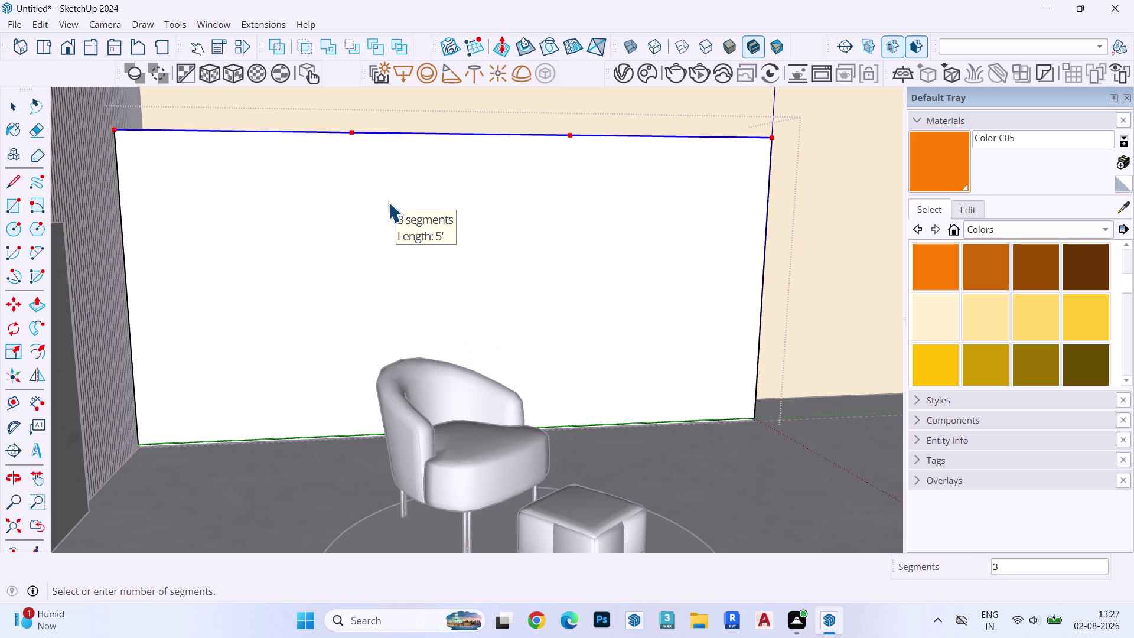
click(388, 202)
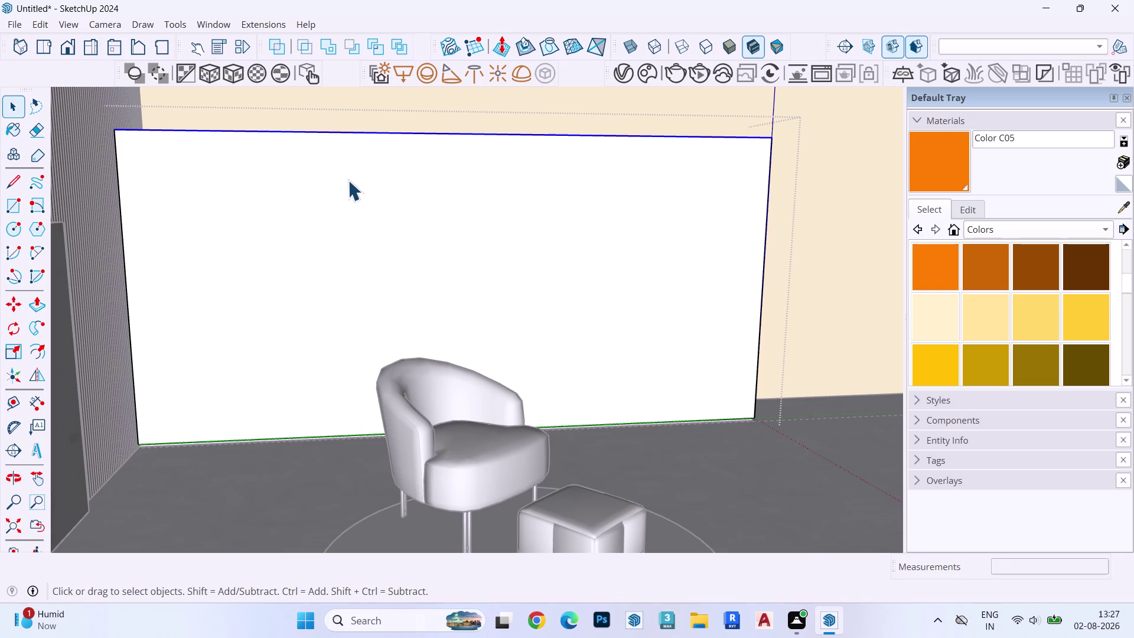
Draw two vertical lines from the division points down to the bottom edge.
key(space)
text(l)
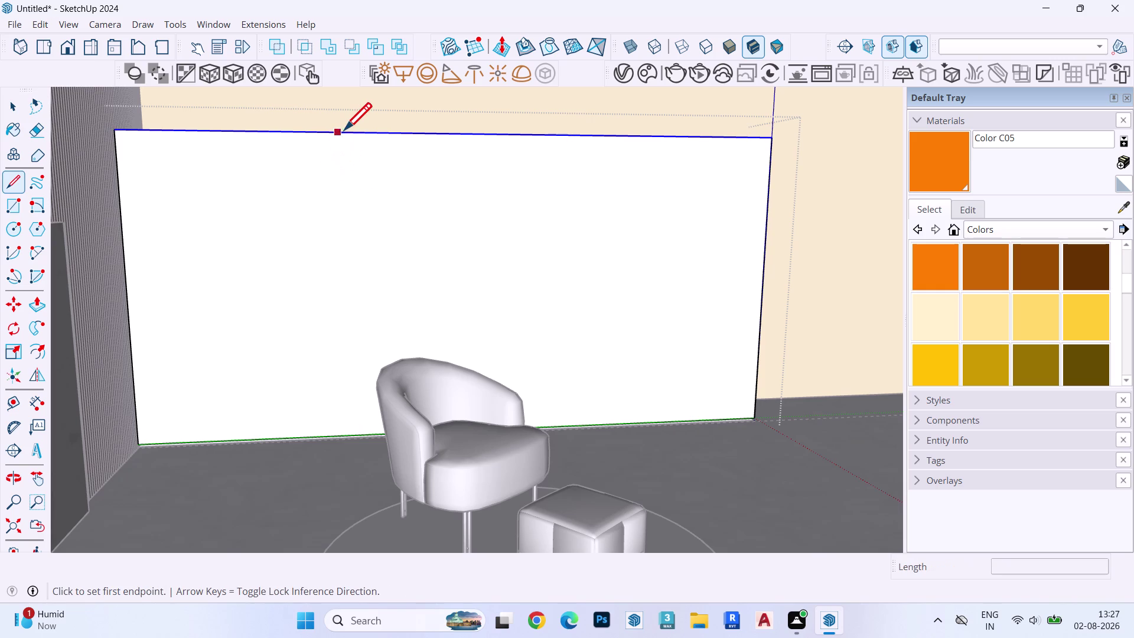
click(352, 129)
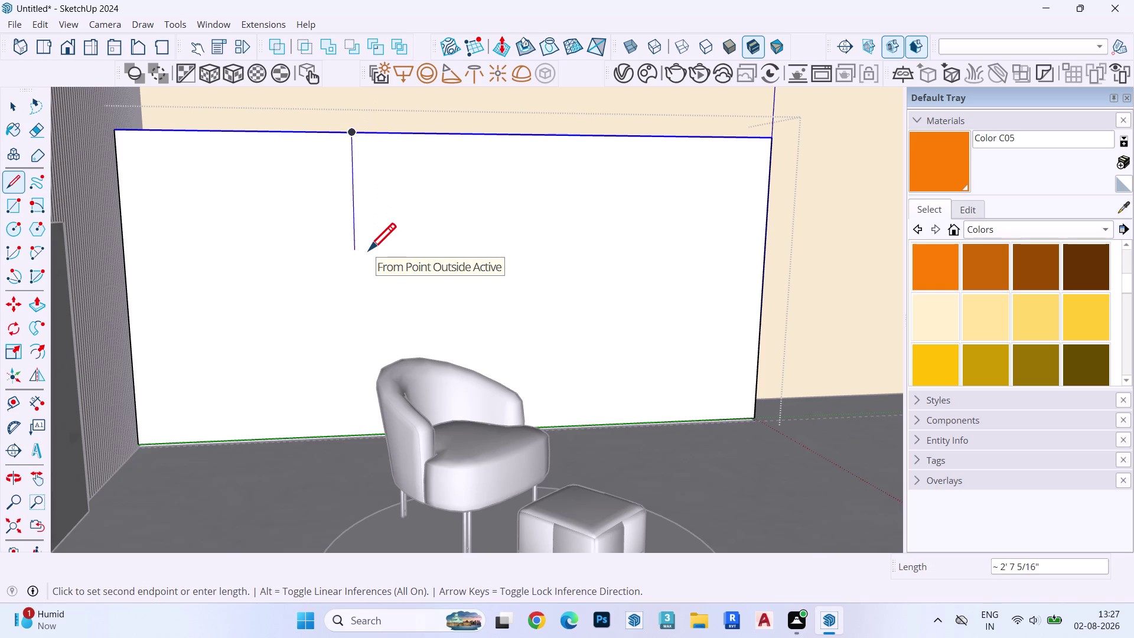
key(Up)
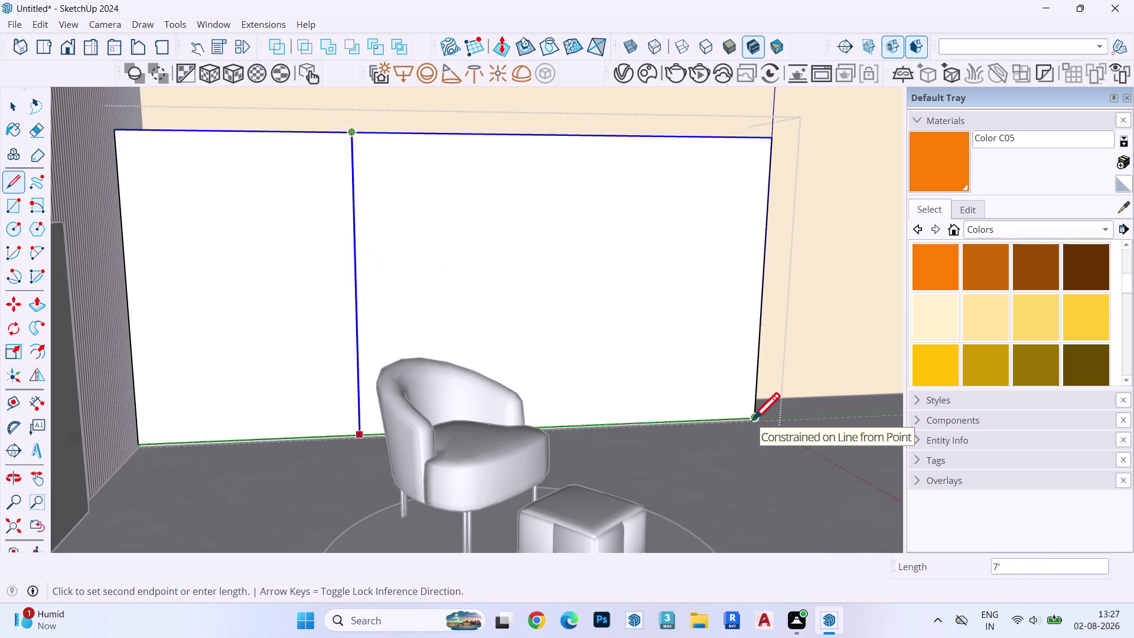
click(753, 419)
key(l)
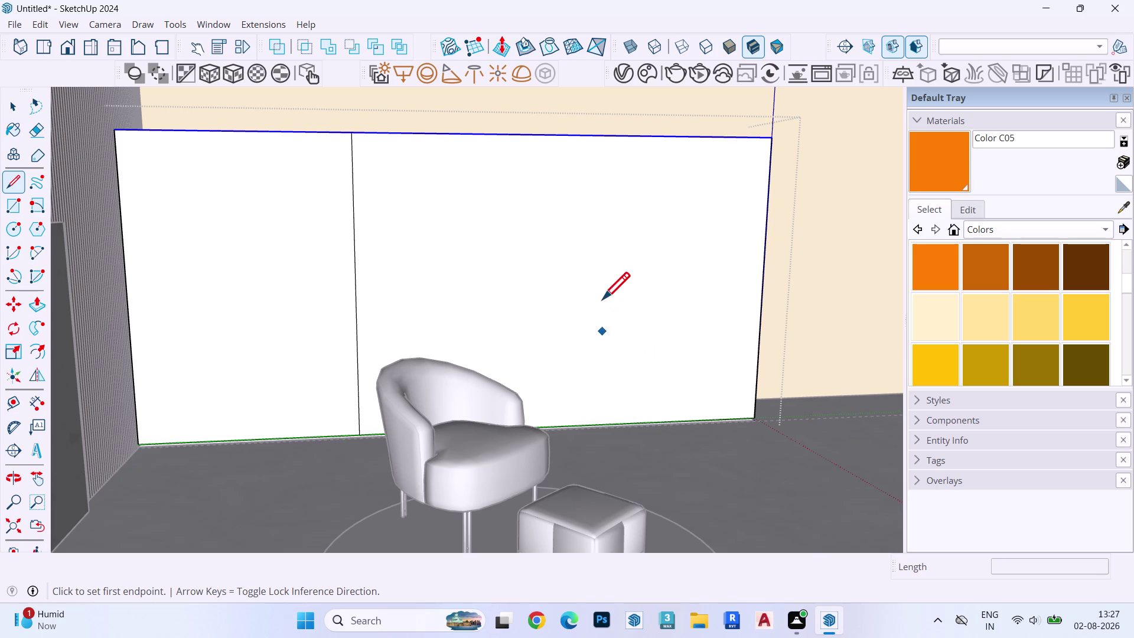
click(571, 135)
key(Up)
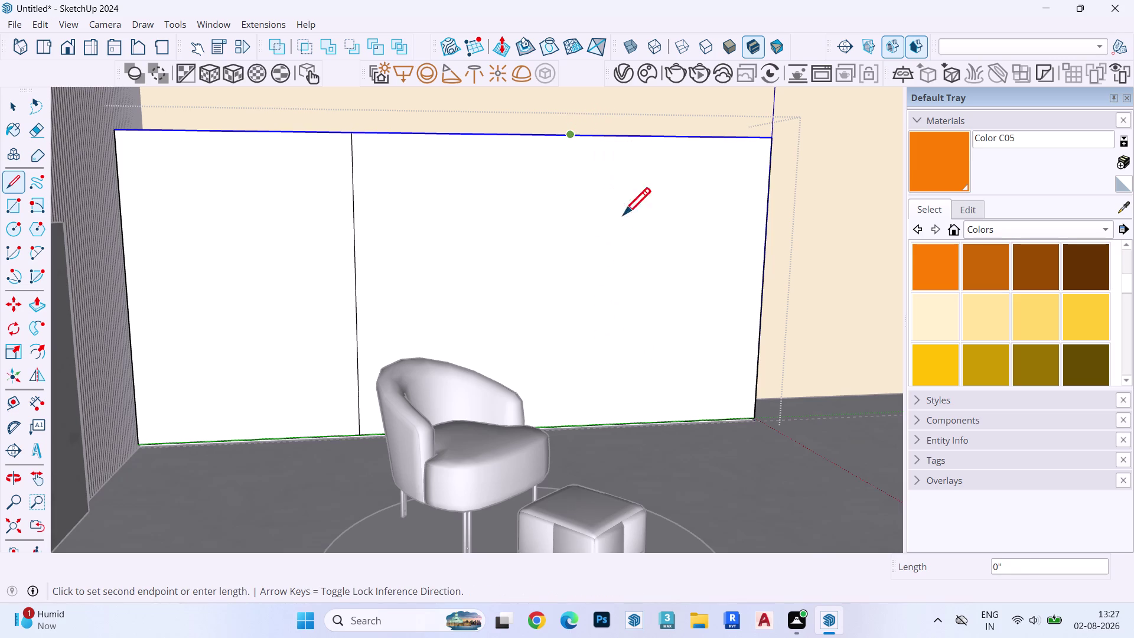
click(759, 415)
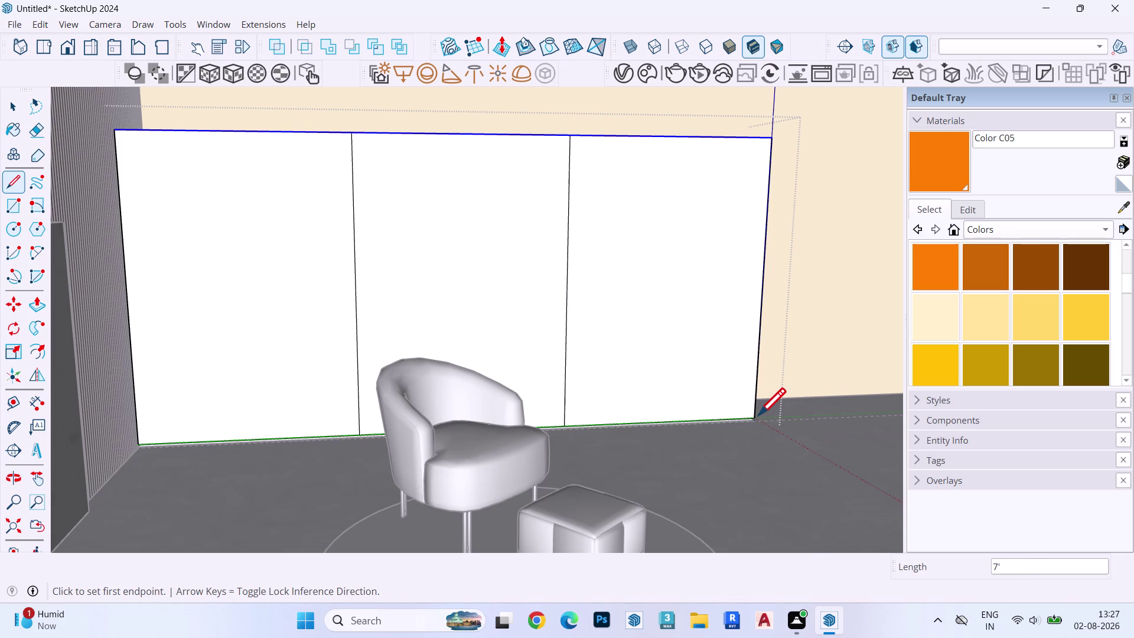
key(space)
double_click(637, 284)
View the wardrobe from slightly above and select its top front edge.
middle_drag(637, 284, 615, 356)
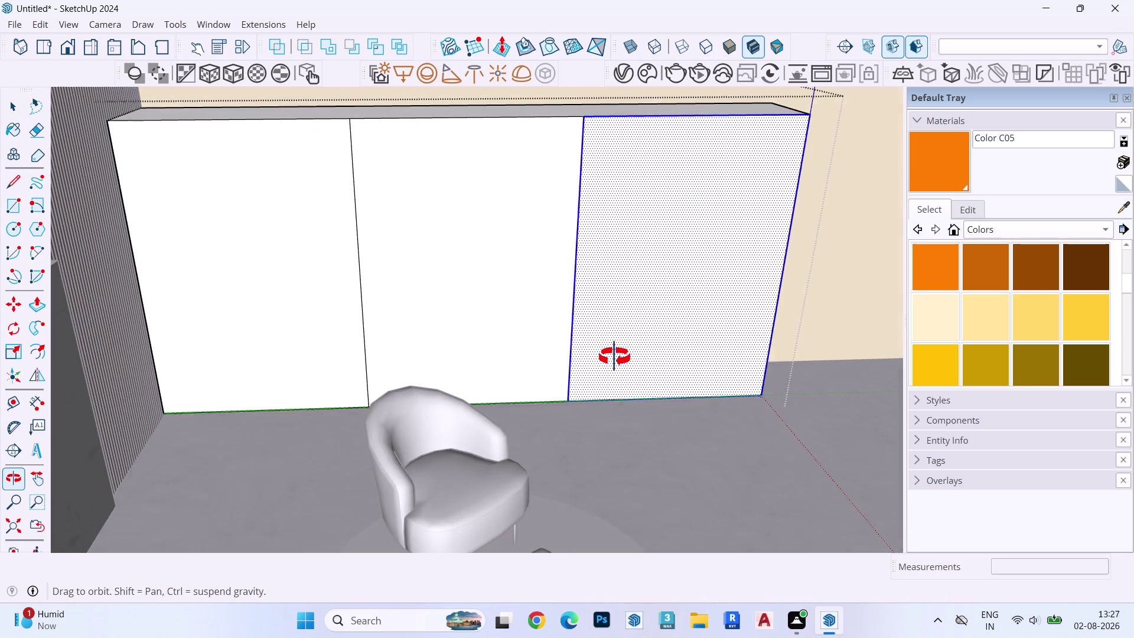
middle_drag(614, 356, 614, 358)
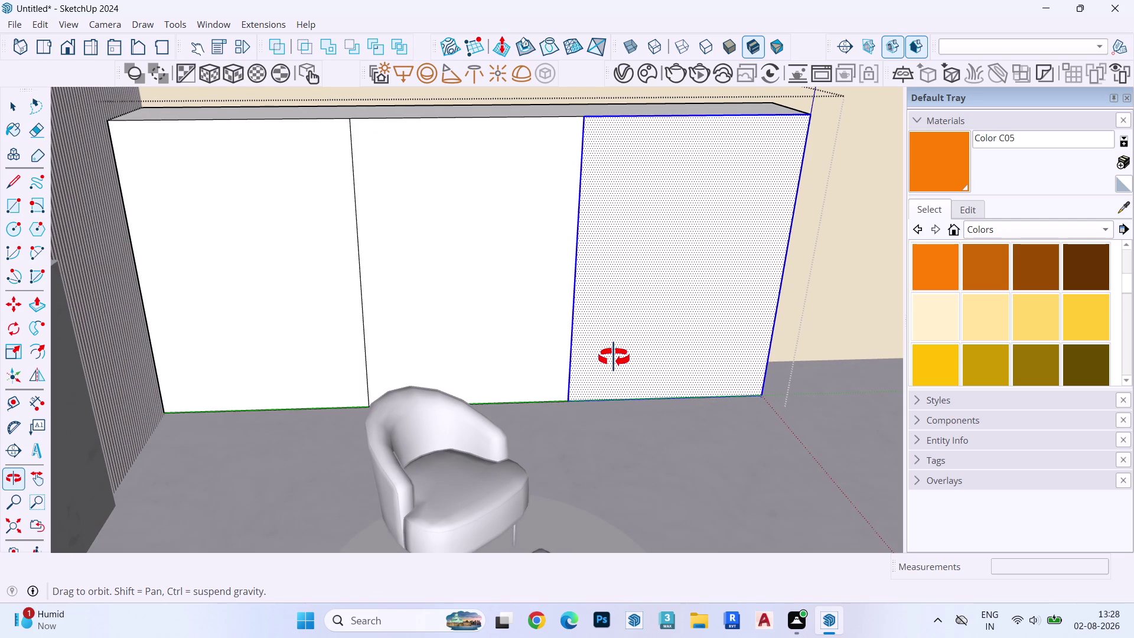
middle_drag(614, 357, 613, 357)
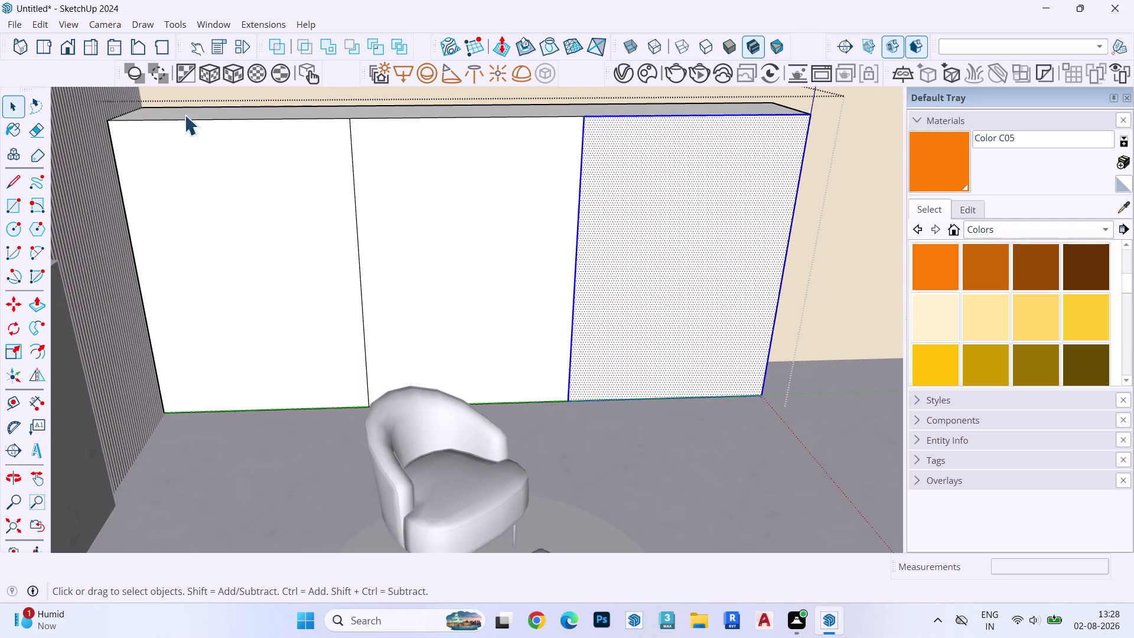
drag(93, 107, 888, 167)
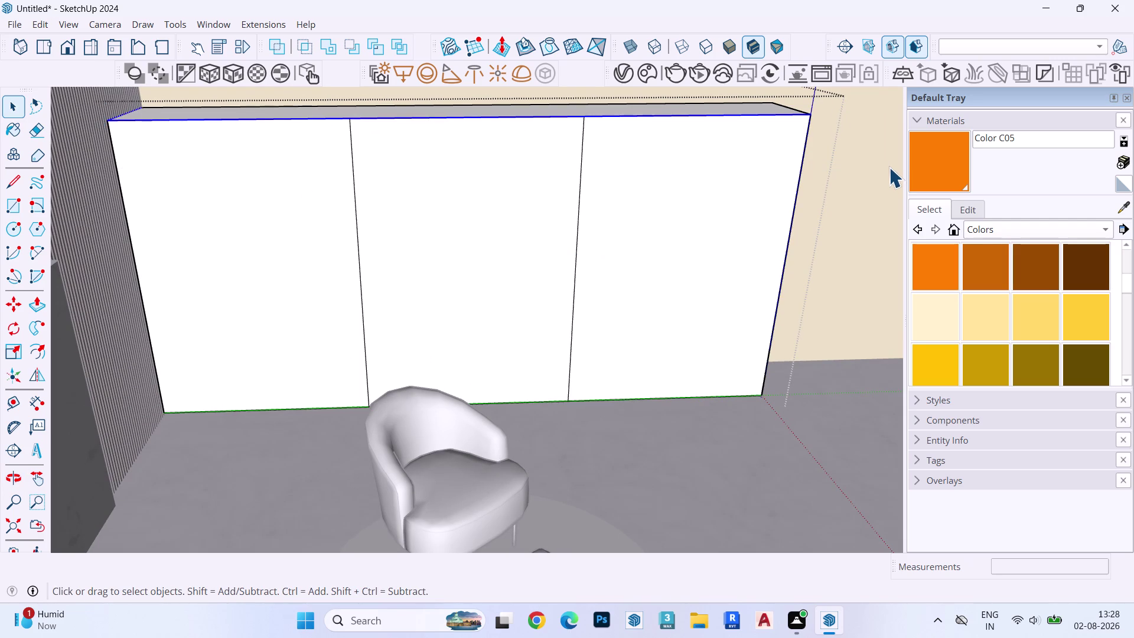
Copy the top front edge 1 inch down along the vertical axis.
key(m)
click(808, 115)
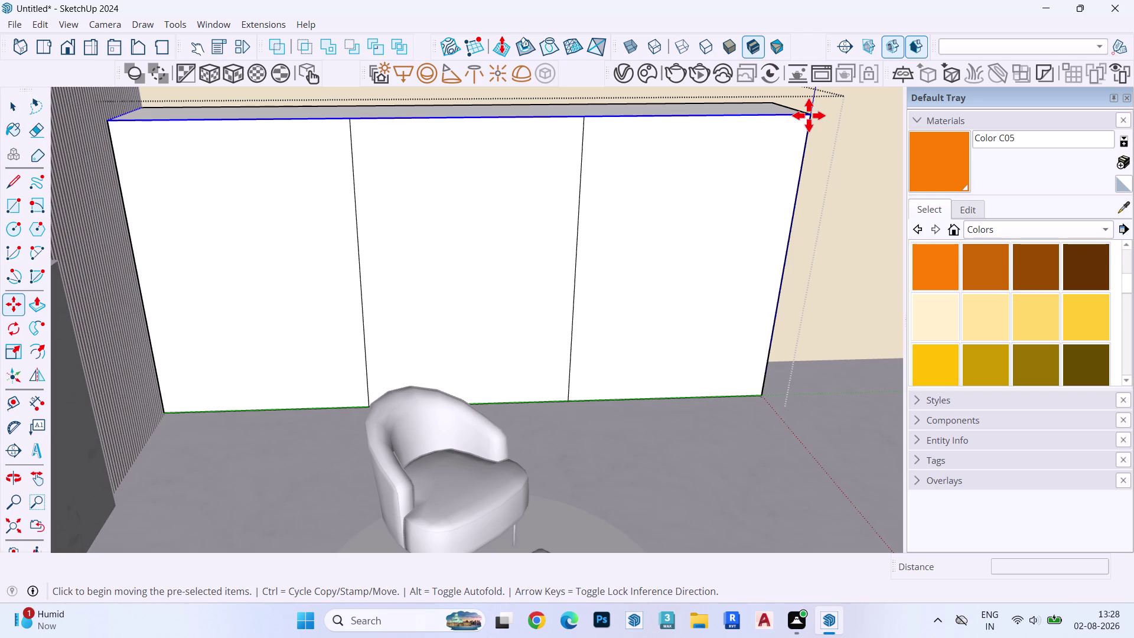
key(Up)
key(Left)
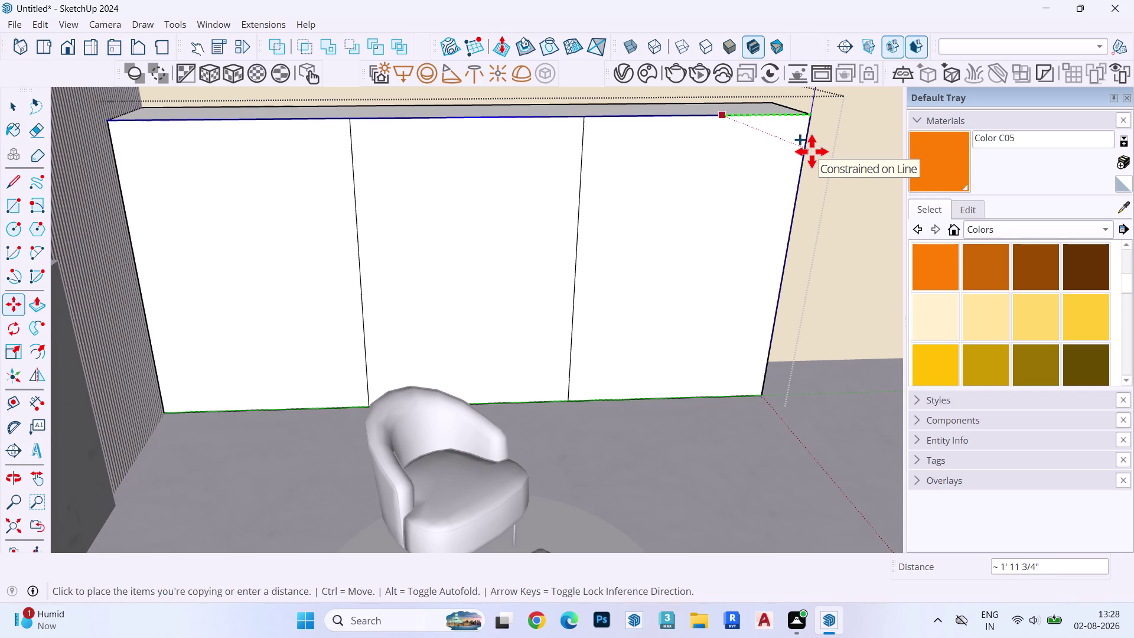
key(Up)
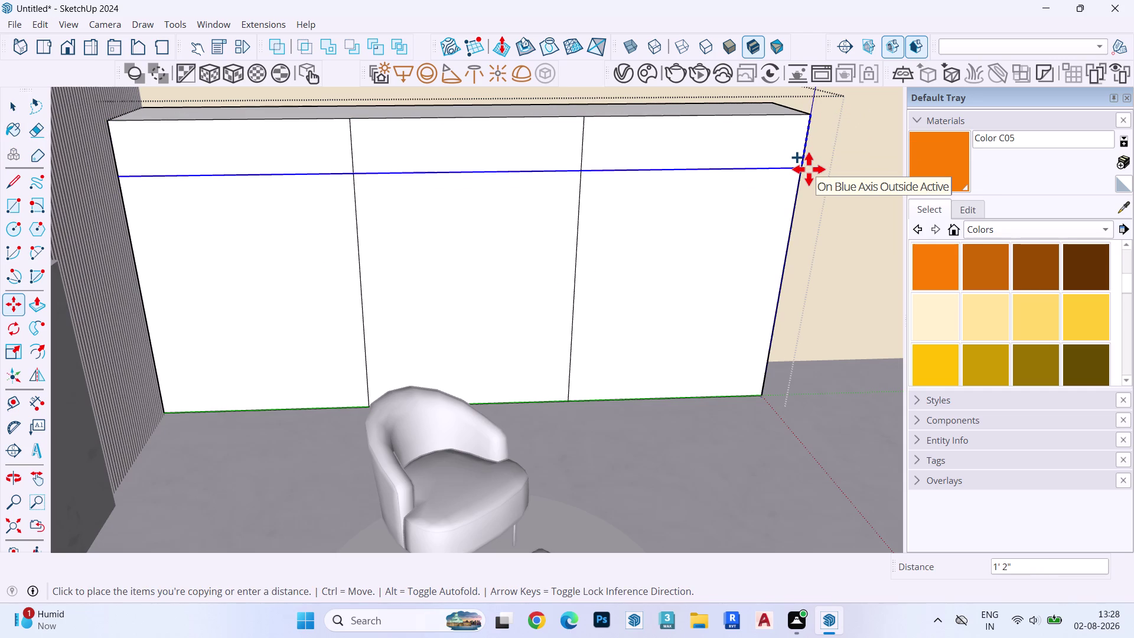
text(1")
key(Return)
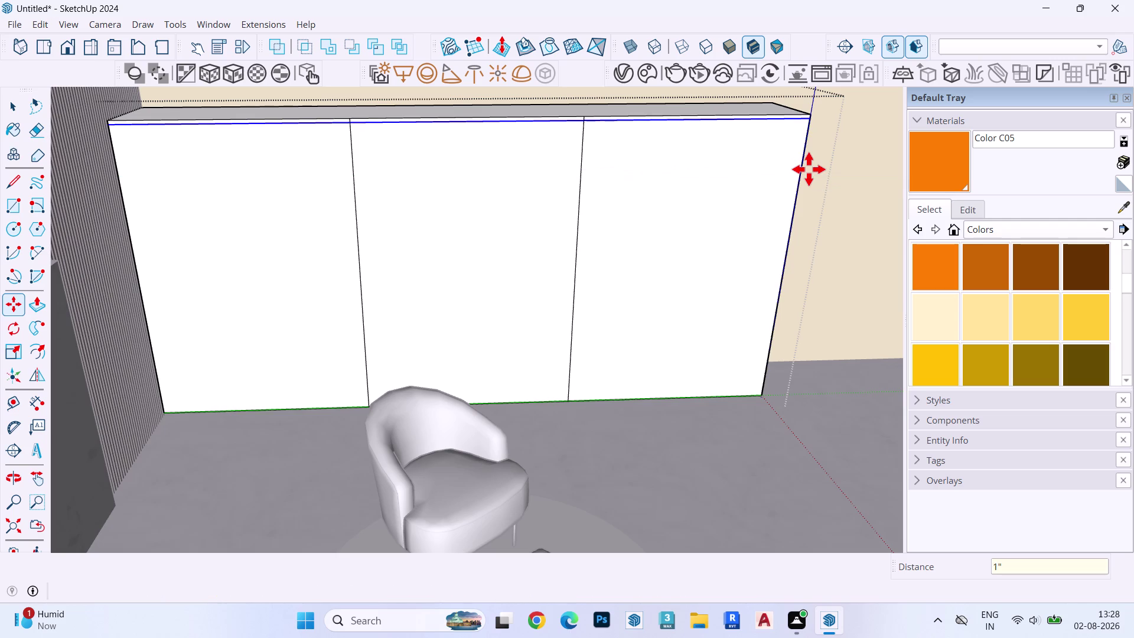
key(space)
scroll(up, 3)
scroll(up, 3)
scroll(down, 3)
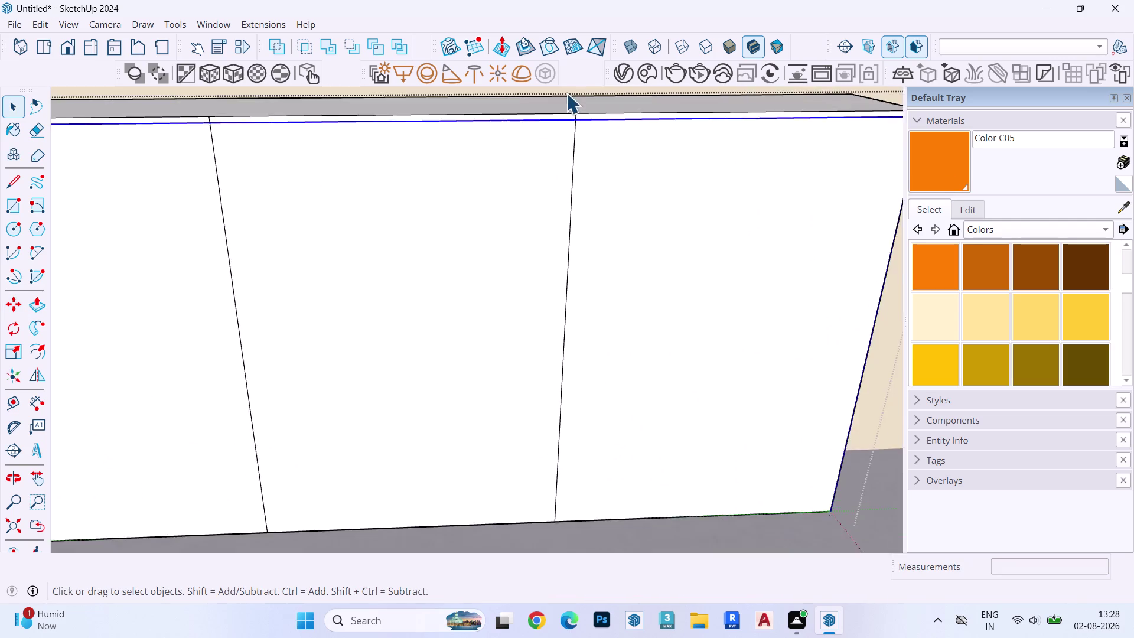
scroll(up, 3)
scroll(up, 3)
Erase the first divider stub above the new top strip line.
click(599, 190)
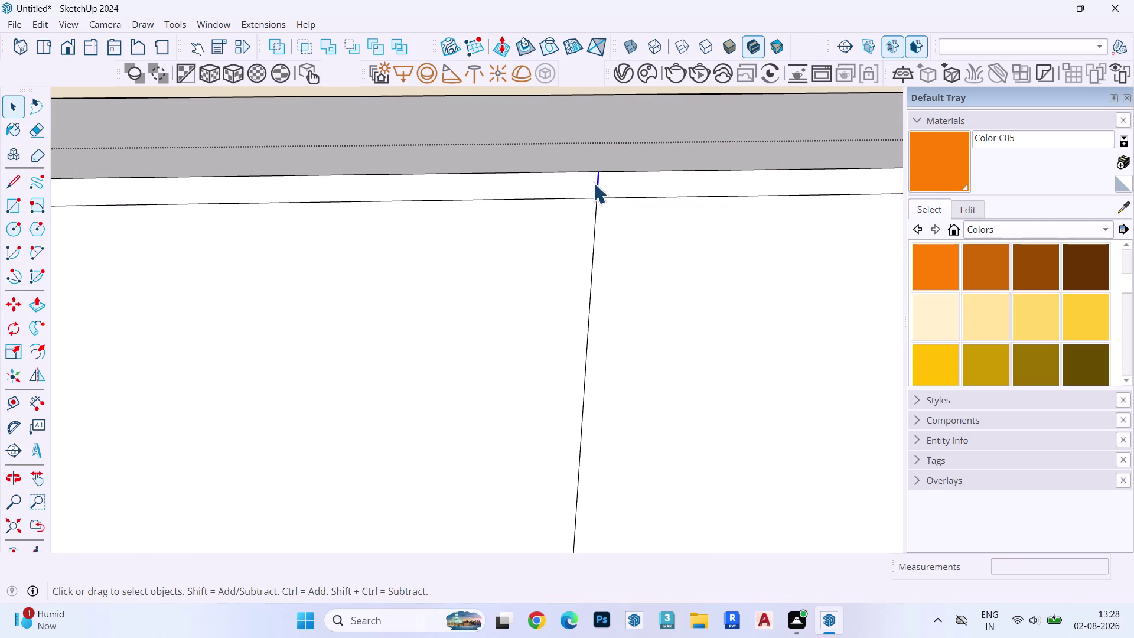
key(e)
click(596, 183)
scroll(down, 3)
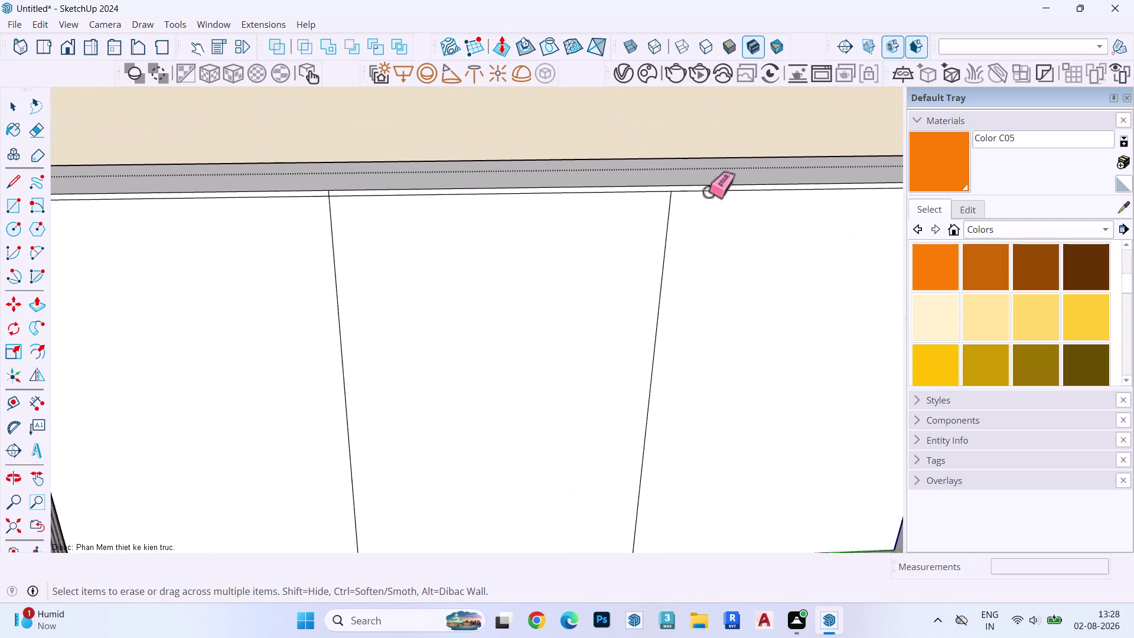
scroll(down, 3)
scroll(up, 3)
Orbit around the wardrobe top and erase the second divider stub above the line.
click(40, 524)
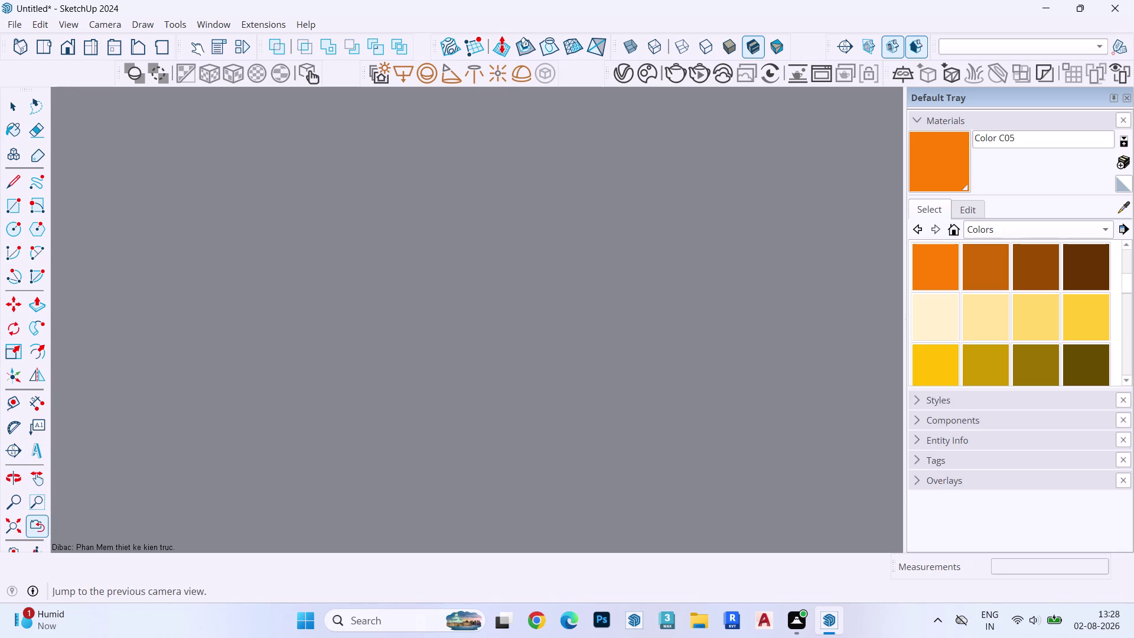
scroll(down, 3)
middle_drag(482, 198, 744, 191)
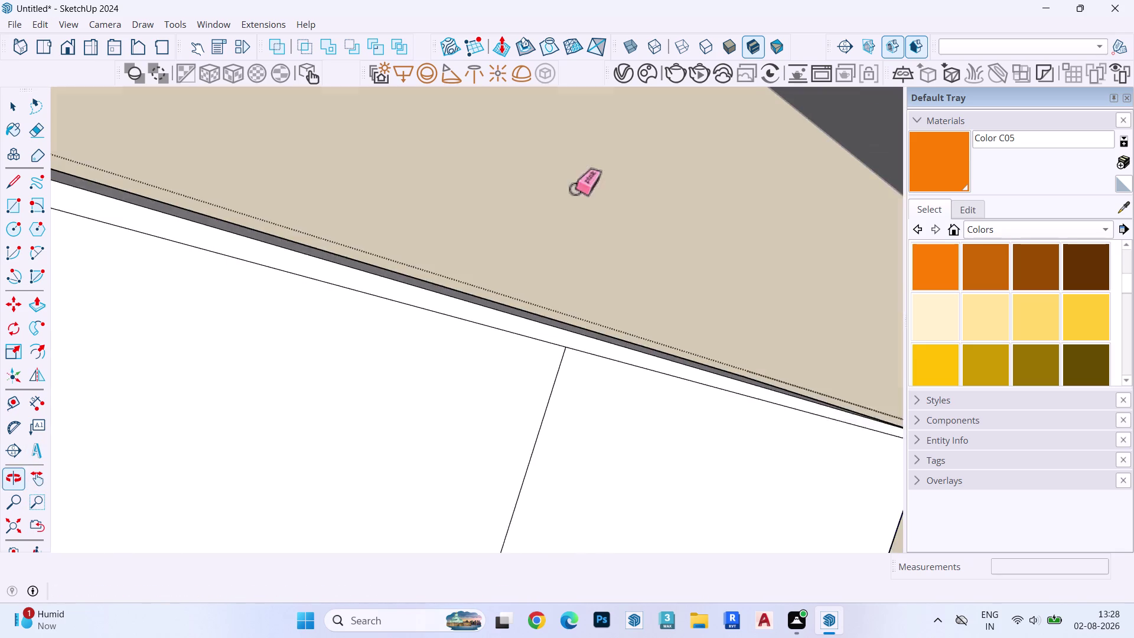
scroll(down, 3)
scroll(up, 3)
scroll(down, 3)
middle_drag(450, 231, 337, 236)
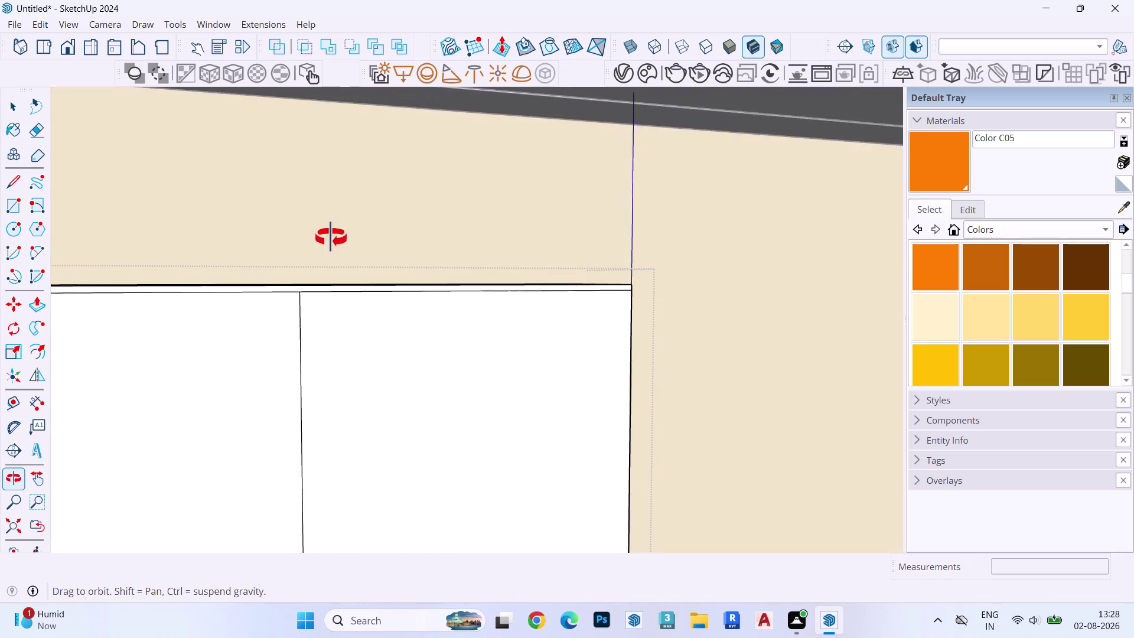
middle_drag(338, 236, 1025, 224)
middle_drag(718, 253, 307, 275)
scroll(up, 3)
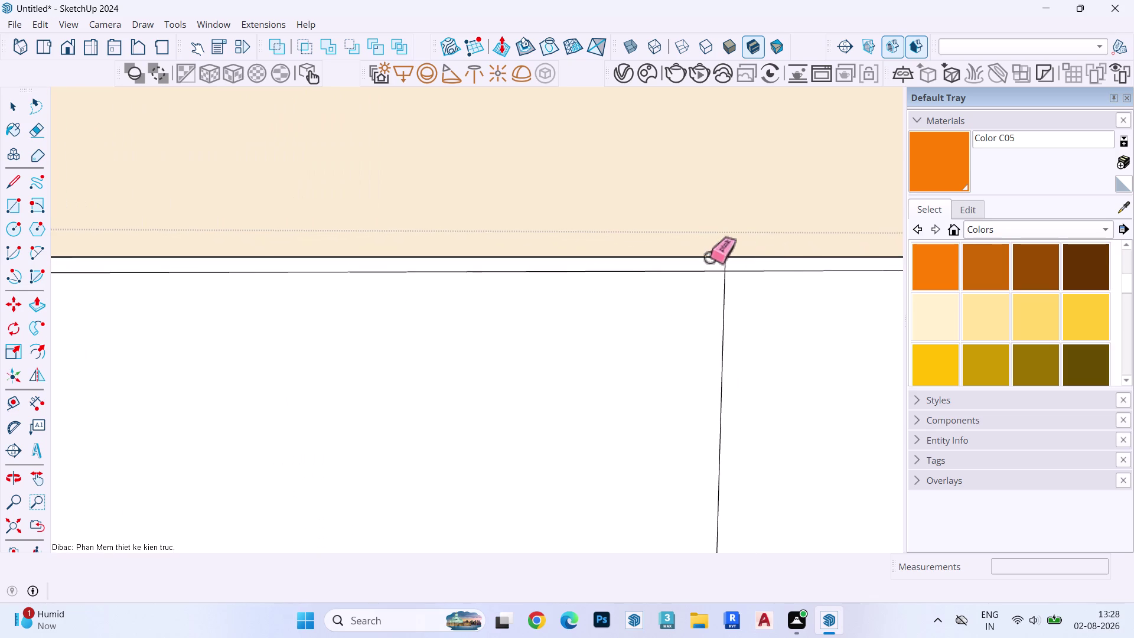
scroll(up, 3)
click(730, 265)
scroll(down, 3)
scroll(up, 3)
scroll(down, 3)
scroll(up, 3)
scroll(down, 3)
Face the wardrobe front and select the left, middle and right shutter faces individually.
key(space)
scroll(down, 3)
middle_drag(724, 288, 691, 290)
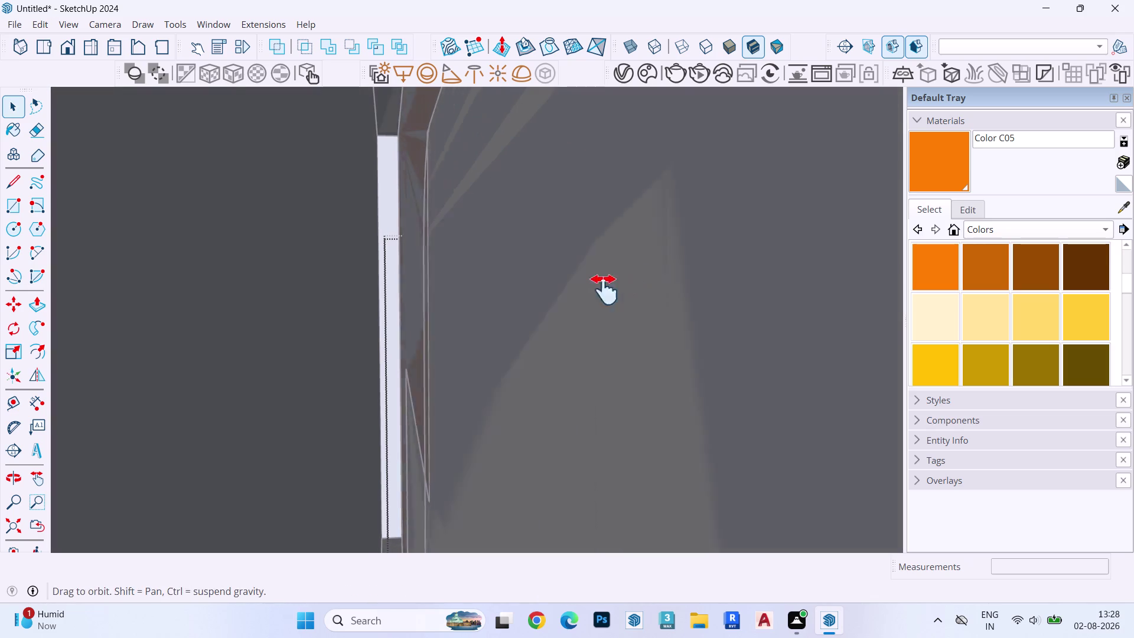
middle_drag(691, 289, 343, 287)
middle_drag(661, 289, 382, 297)
middle_drag(604, 292, 343, 286)
middle_drag(677, 283, 384, 281)
middle_drag(704, 277, 477, 275)
middle_drag(661, 274, 562, 278)
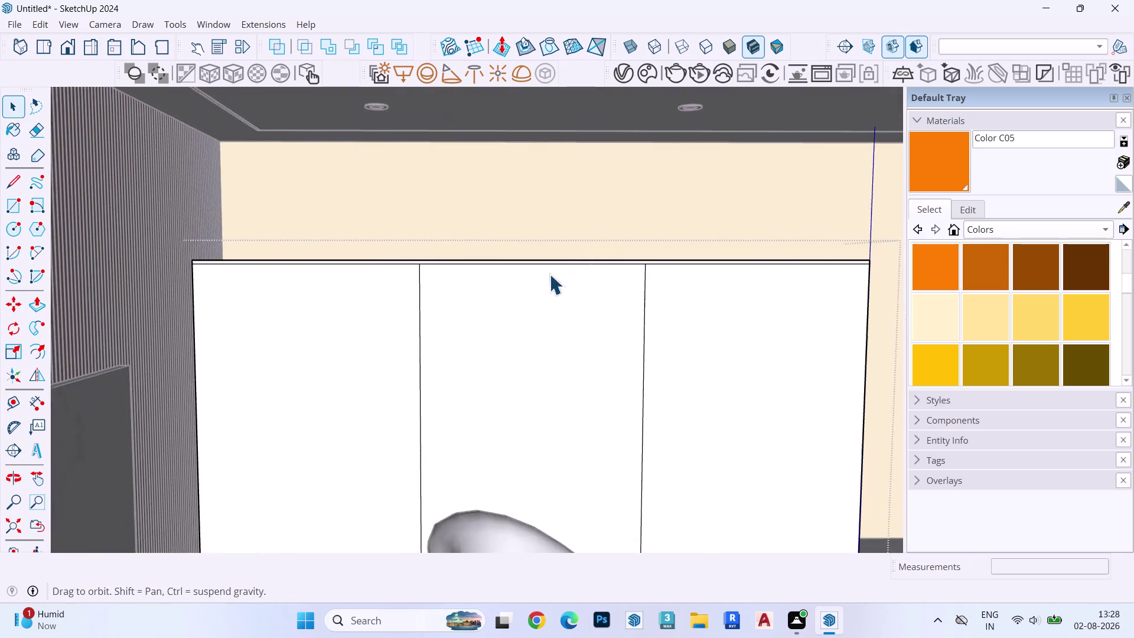
middle_drag(561, 278, 553, 278)
middle_drag(583, 273, 575, 212)
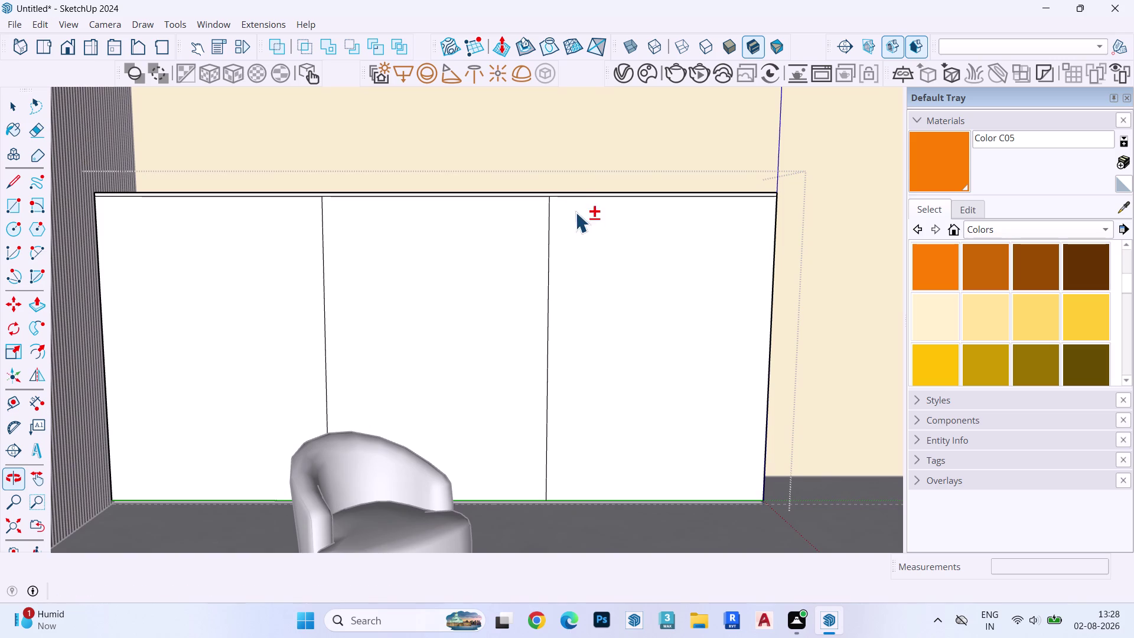
click(546, 249)
click(460, 257)
click(224, 267)
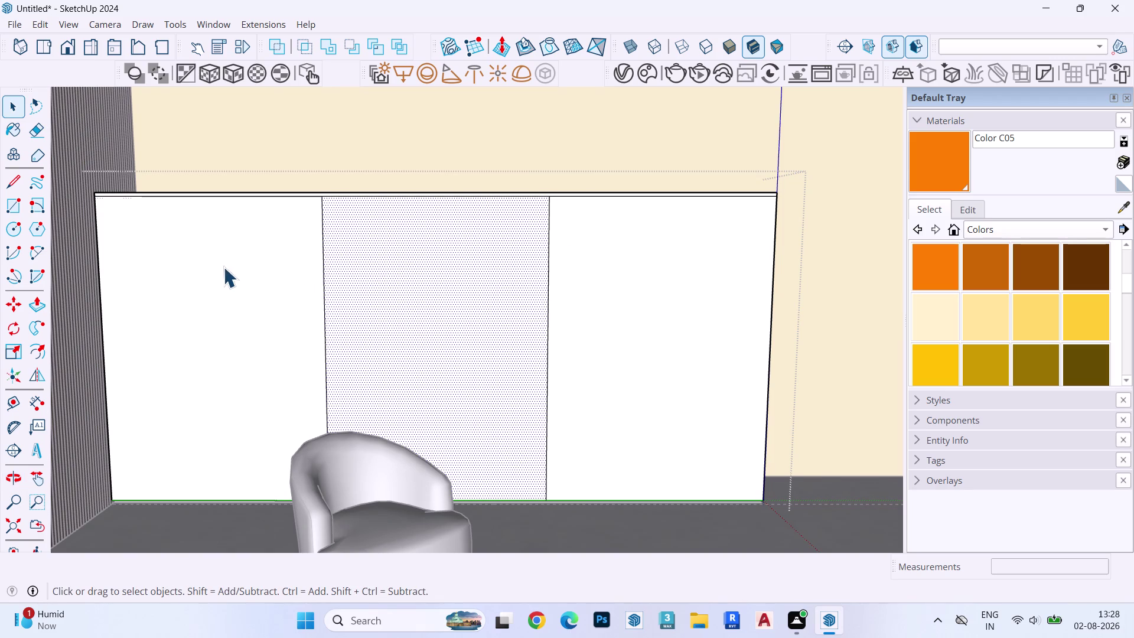
click(475, 265)
click(666, 265)
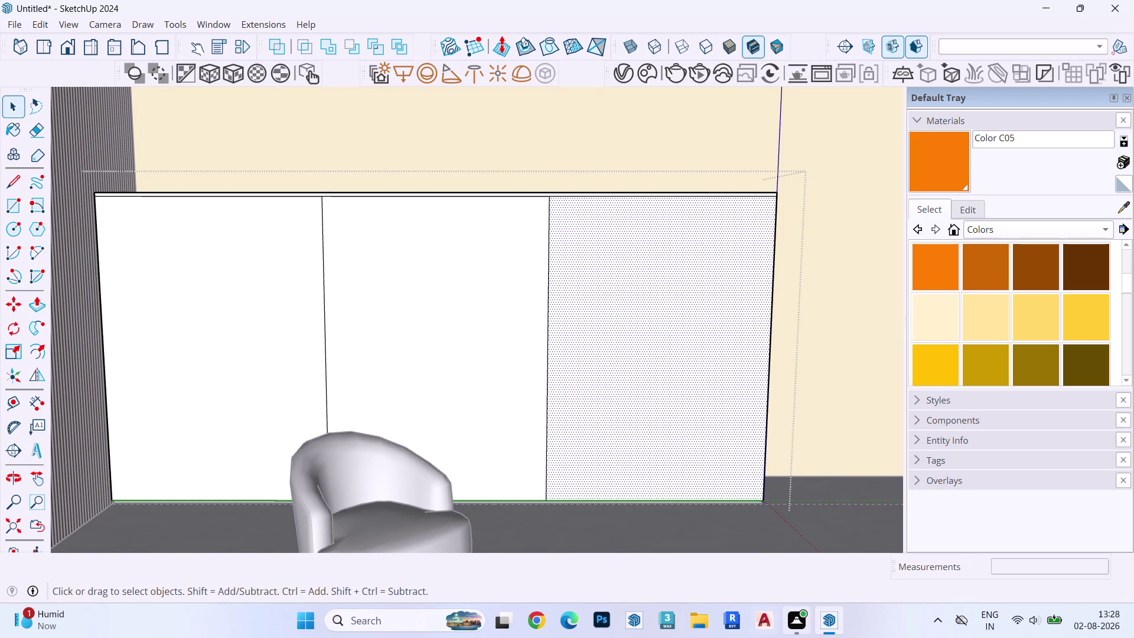